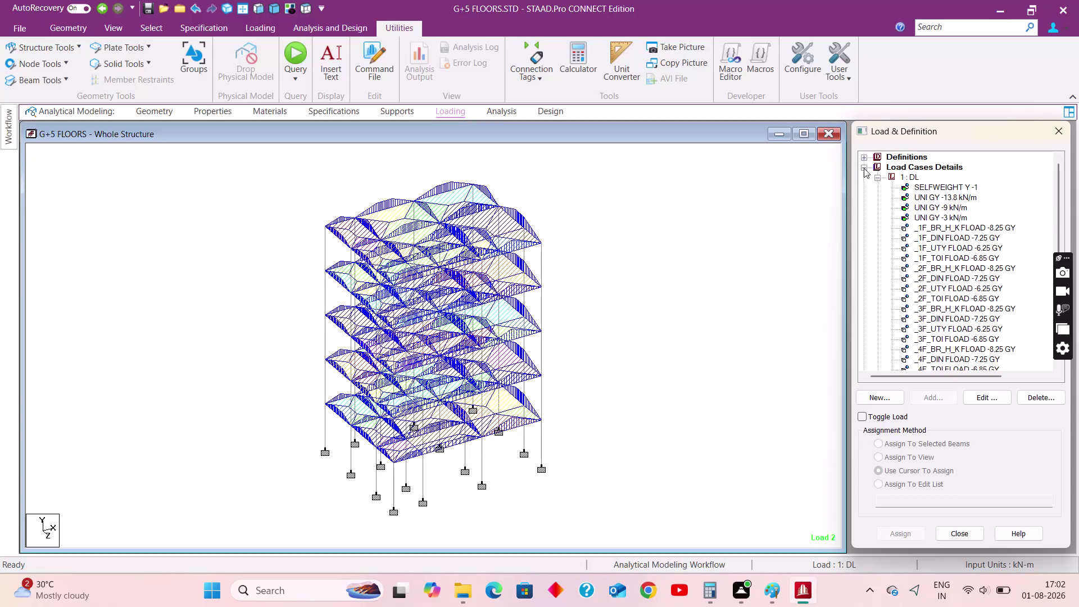
Add a seismic definition of type Indian IS 1893 (Part 1):2016 and open its parameter generator.
click(863, 168)
click(865, 157)
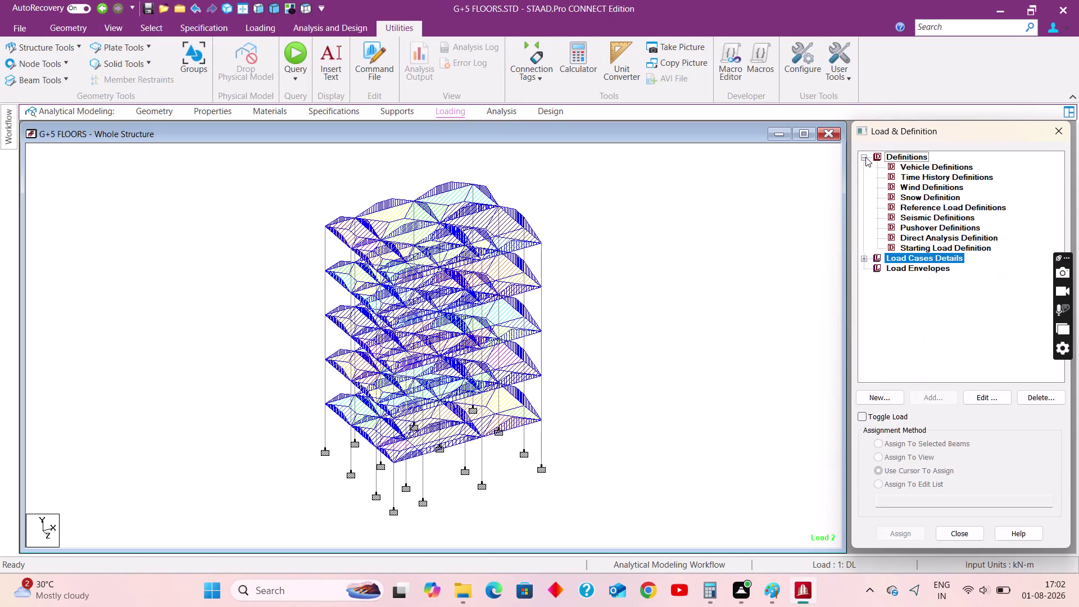
click(915, 216)
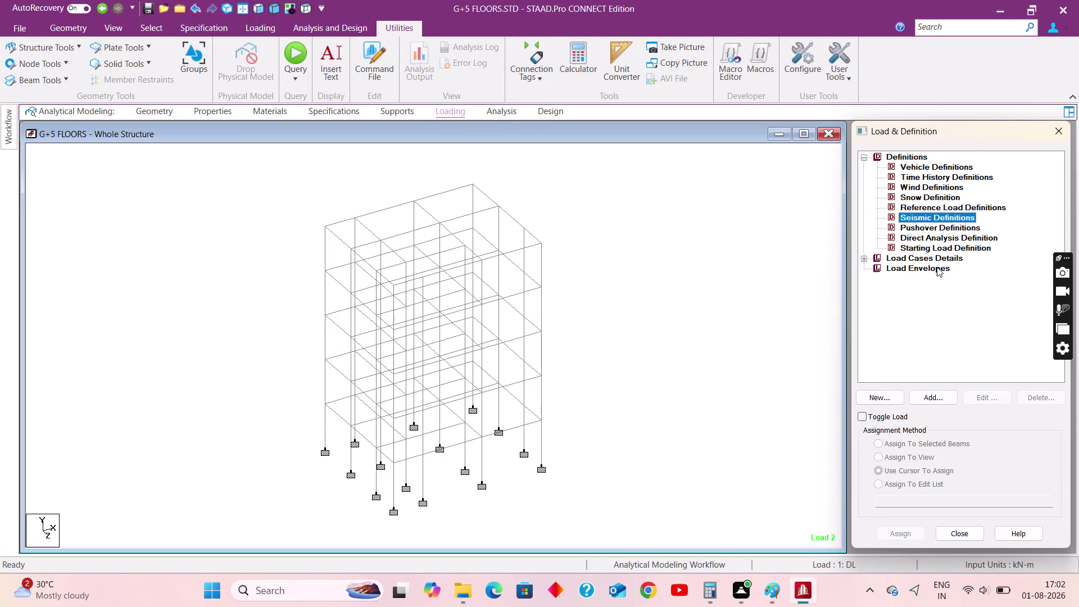
click(941, 400)
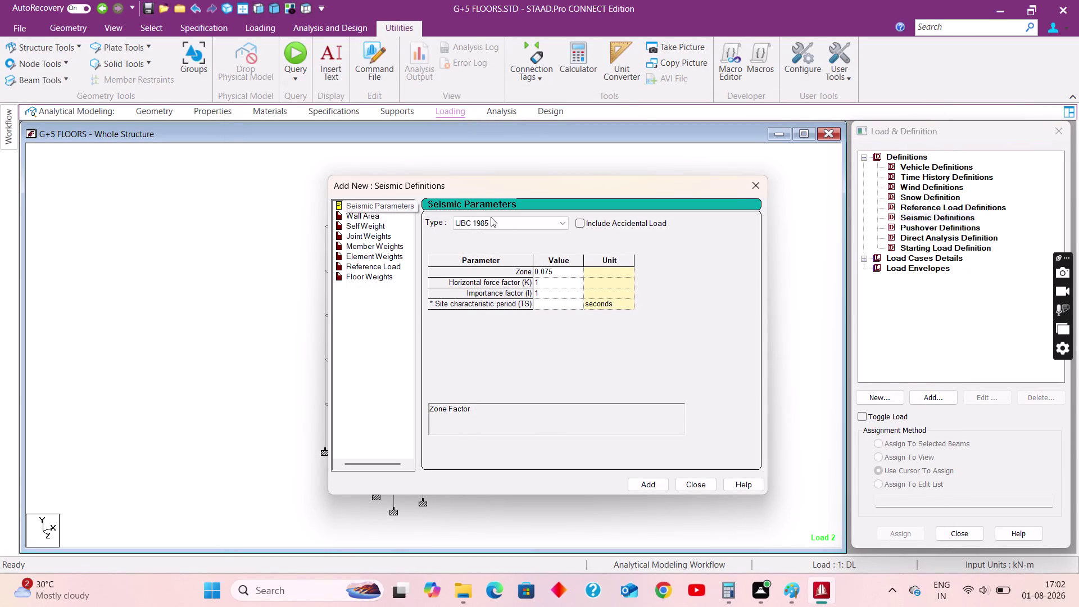
click(515, 224)
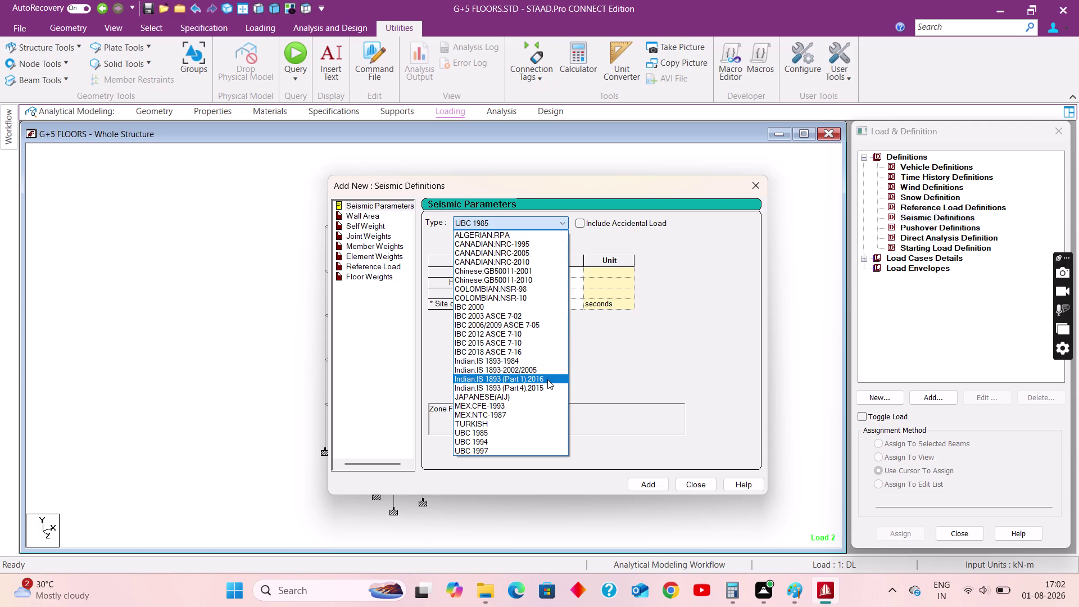
click(512, 377)
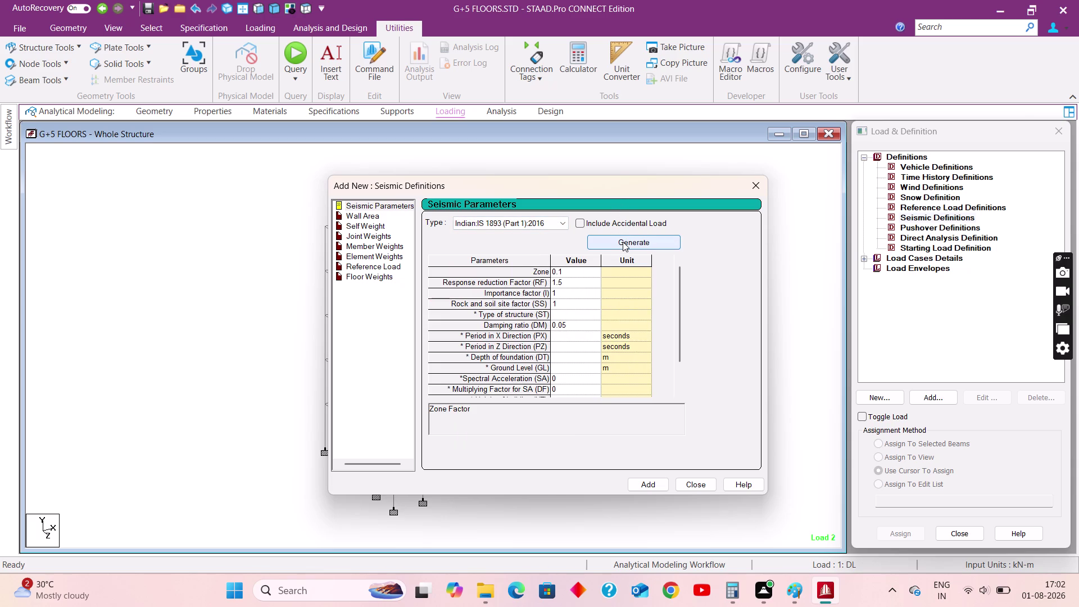
click(623, 241)
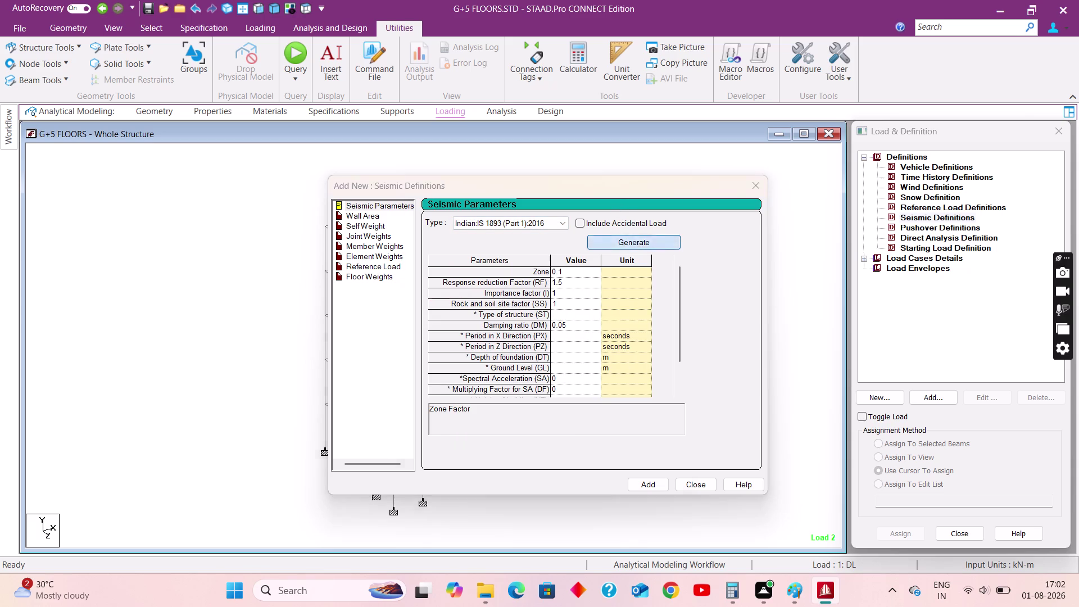
drag(548, 206, 514, 186)
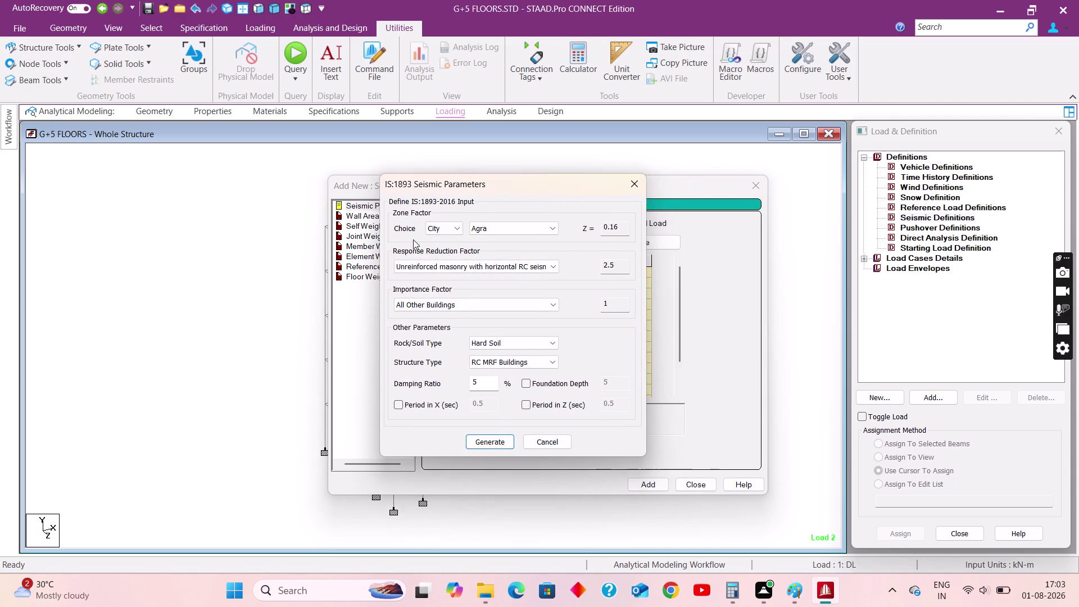
Open the IS-1893---part-1 code book PDF from J:\ETABS\CODE BOOKS.
click(484, 588)
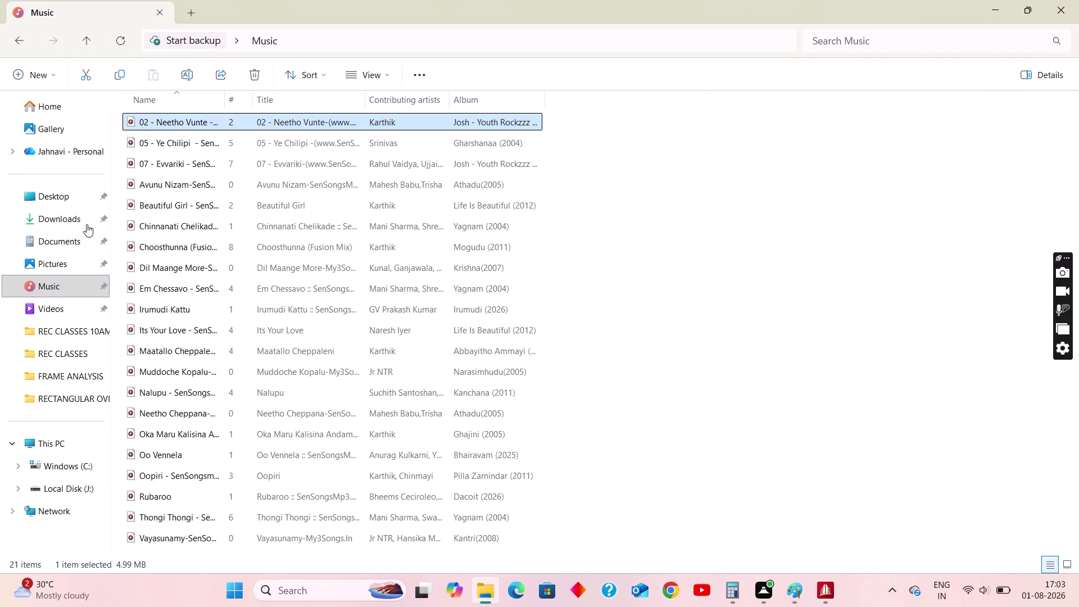
click(72, 339)
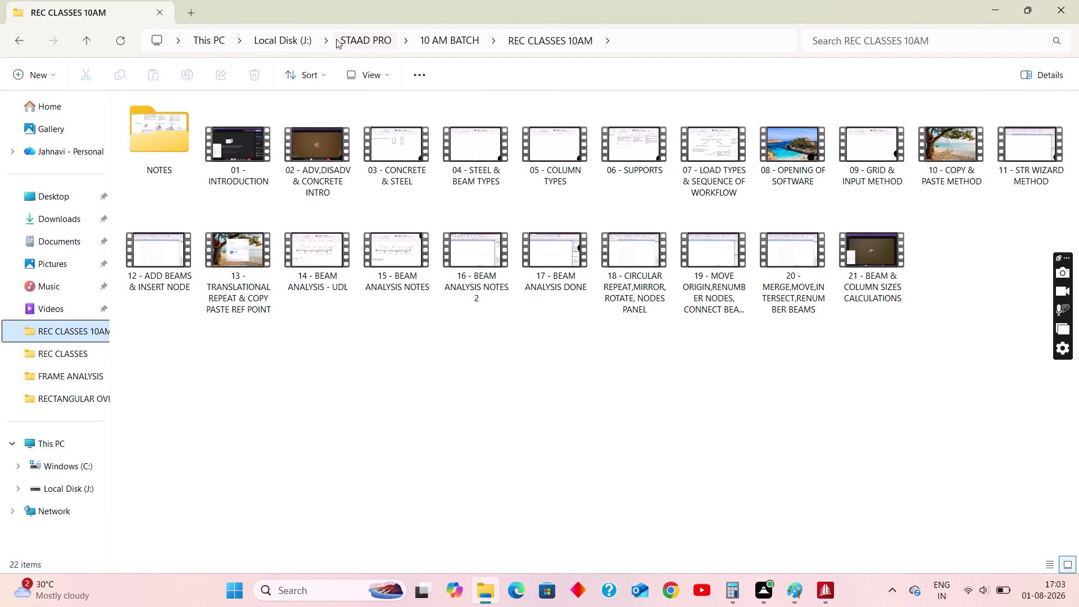
click(64, 485)
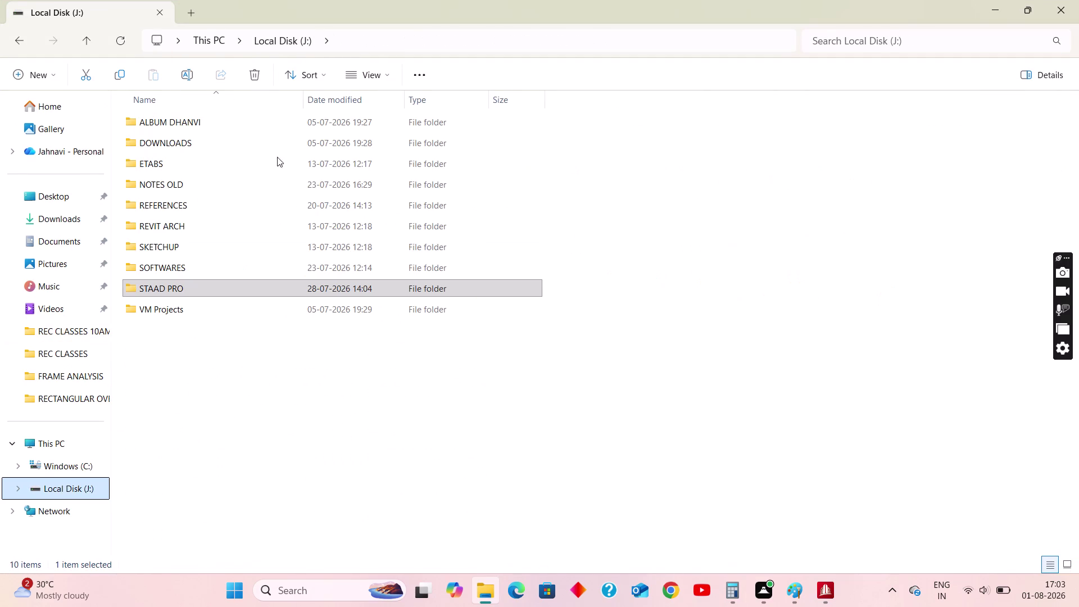
double_click(188, 158)
double_click(188, 188)
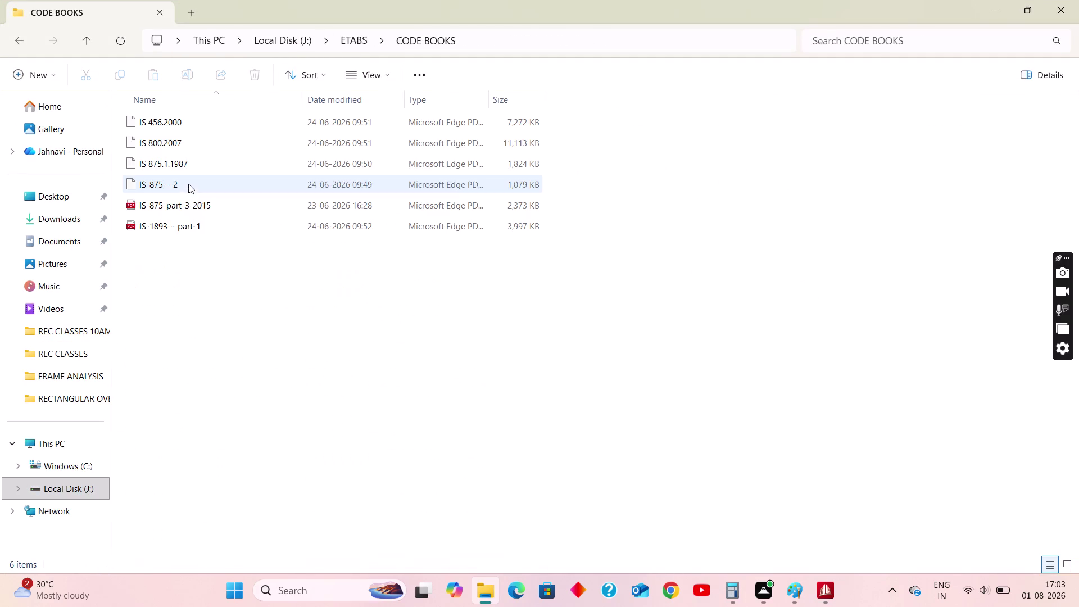
click(198, 225)
click(212, 201)
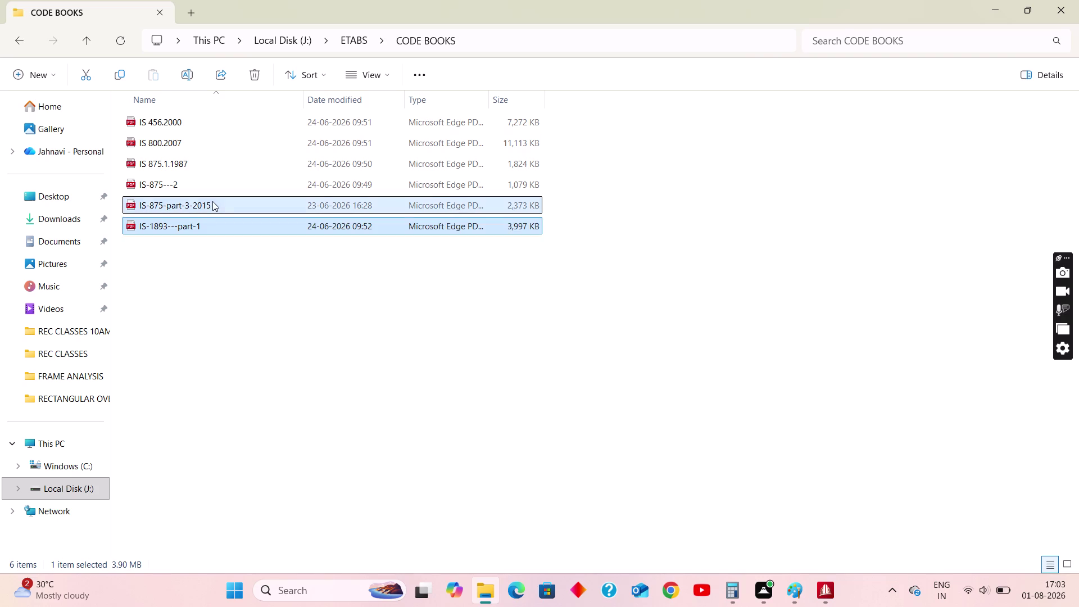
double_click(203, 226)
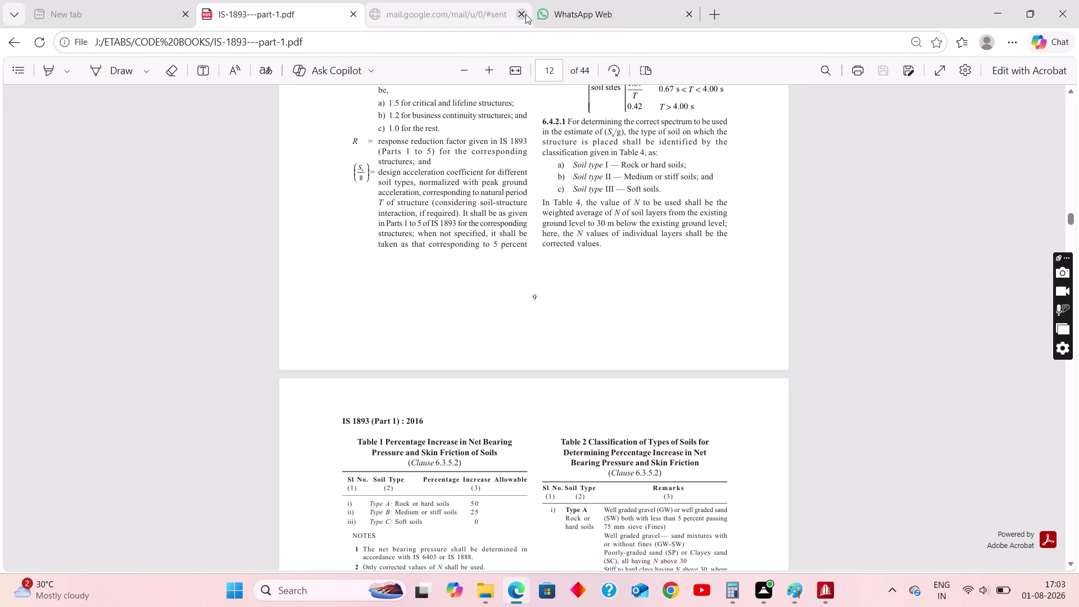
Close the extra browser tabs and scroll the PDF to the Annex E town list.
click(526, 14)
click(524, 12)
click(186, 14)
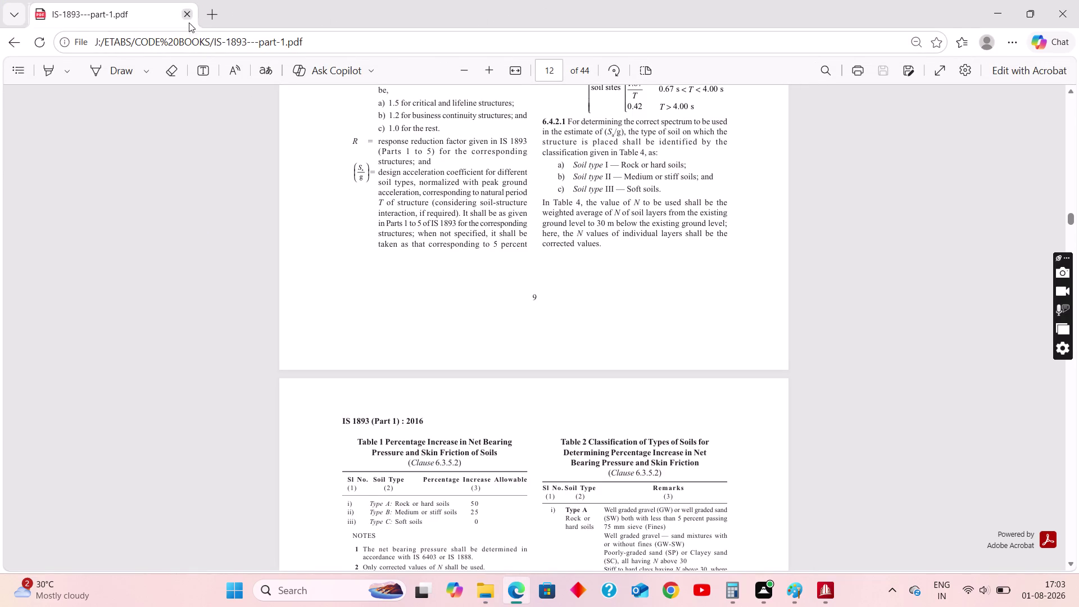
scroll(up, 3)
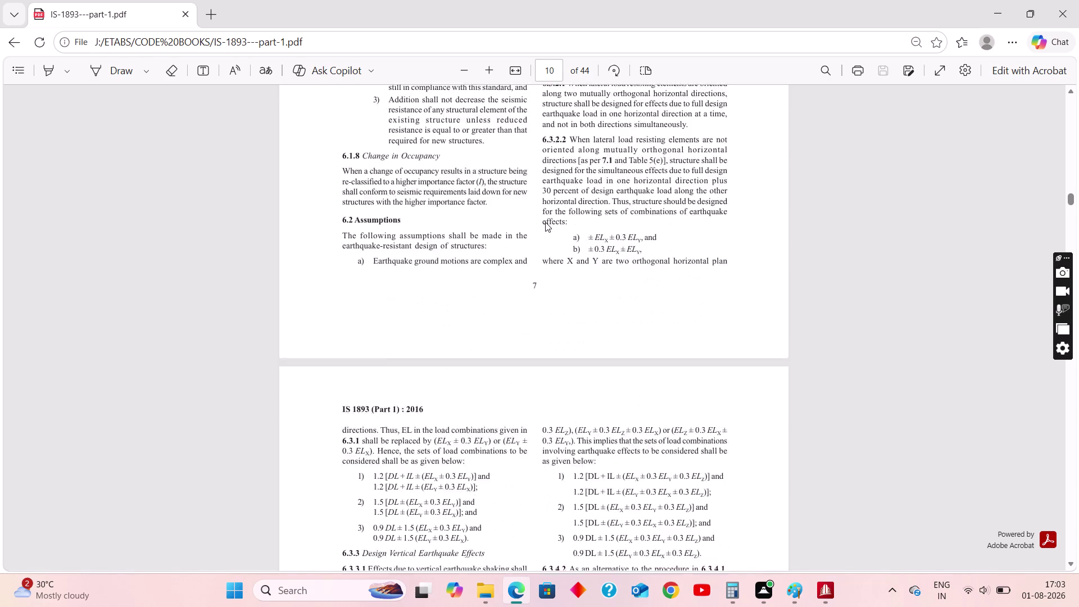
scroll(down, 3)
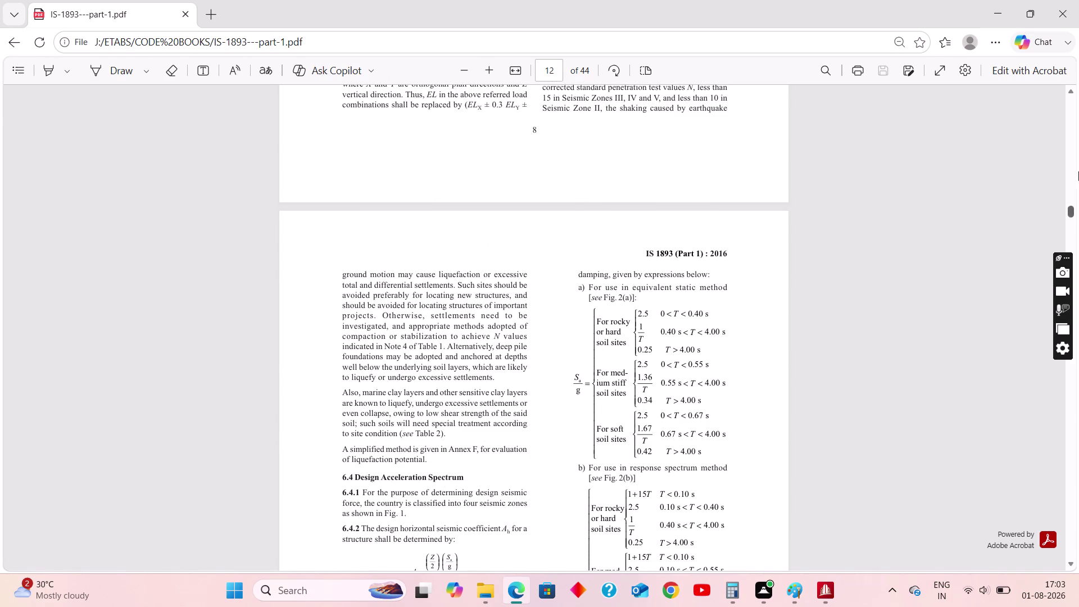
drag(1072, 214, 1055, 515)
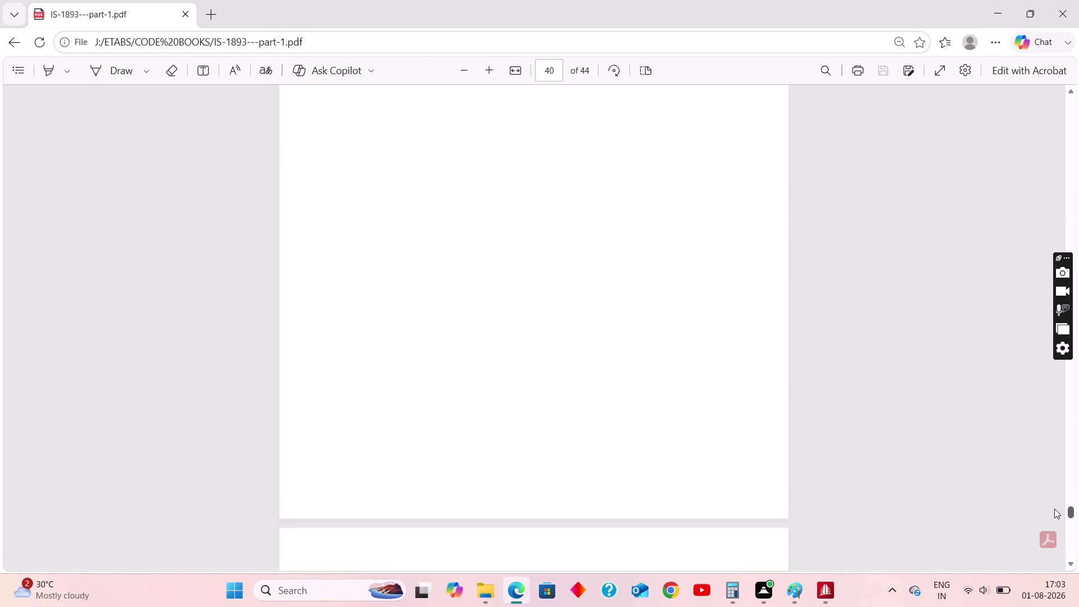
drag(1054, 514, 1060, 469)
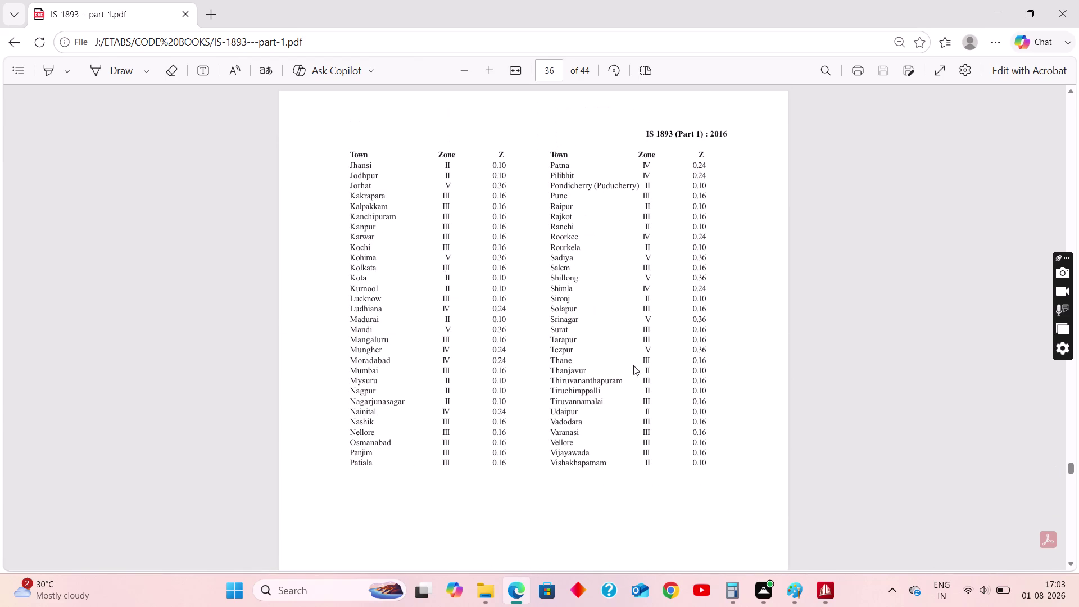
scroll(up, 3)
scroll(down, 3)
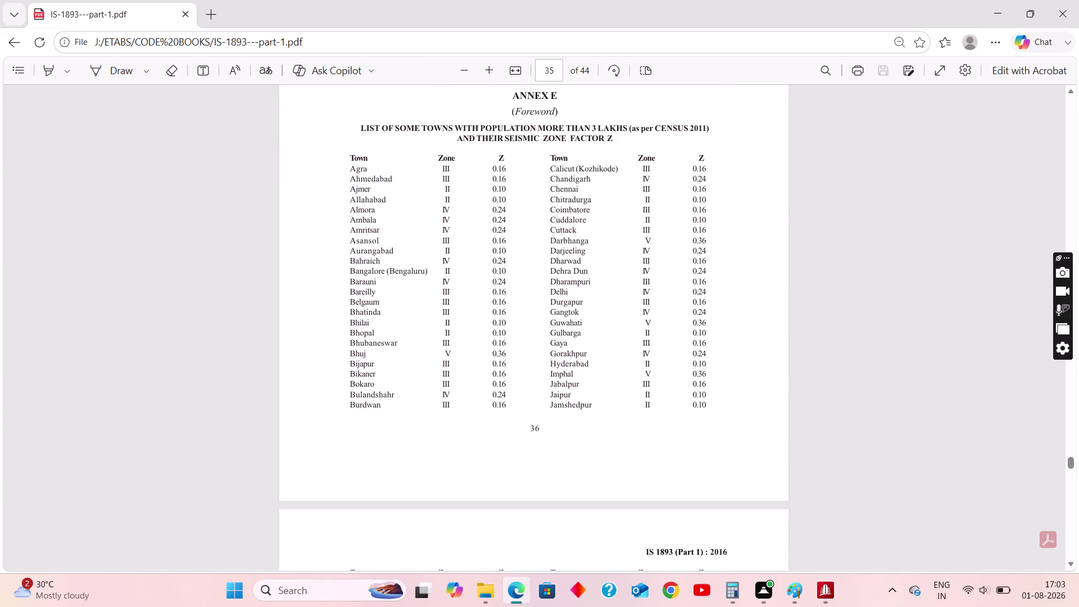
Highlight Hyderabad's Zone II, Z 0.10 entry in the Annex E table.
drag(711, 349, 543, 356)
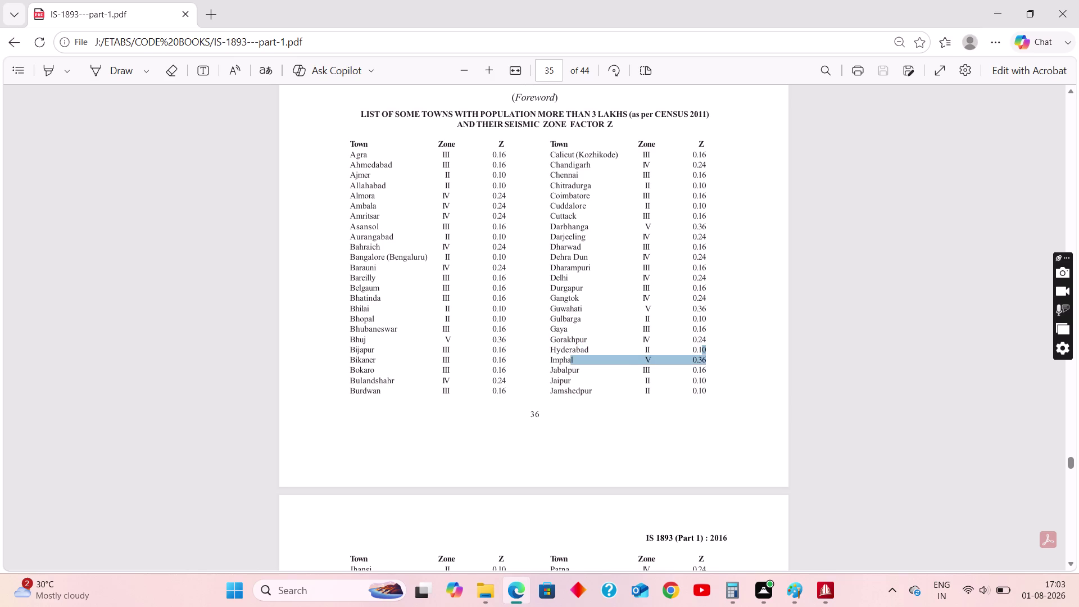
drag(543, 356, 542, 350)
click(544, 348)
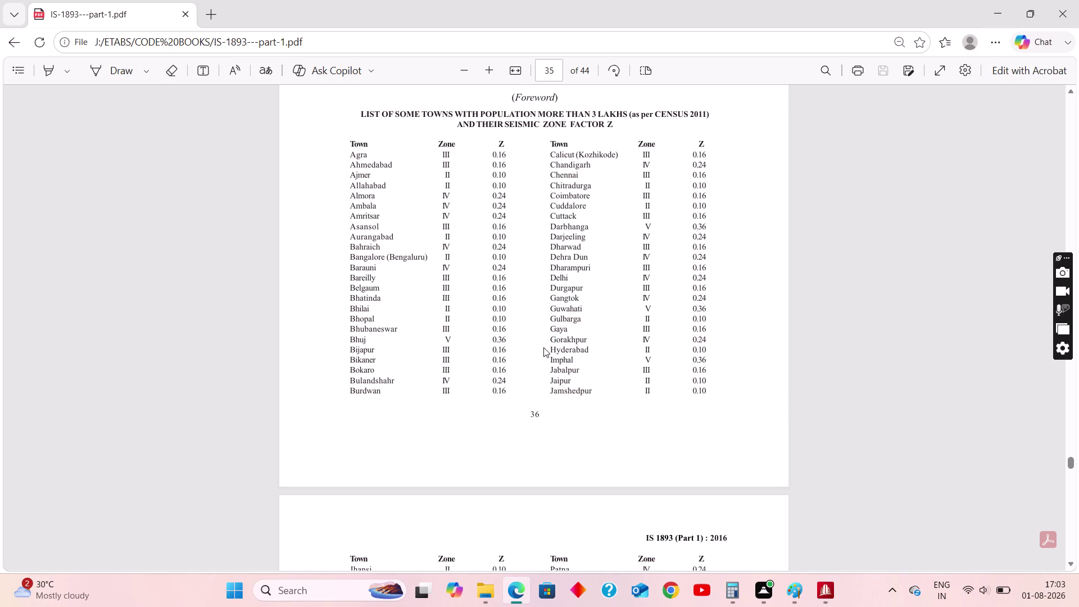
drag(543, 347, 618, 354)
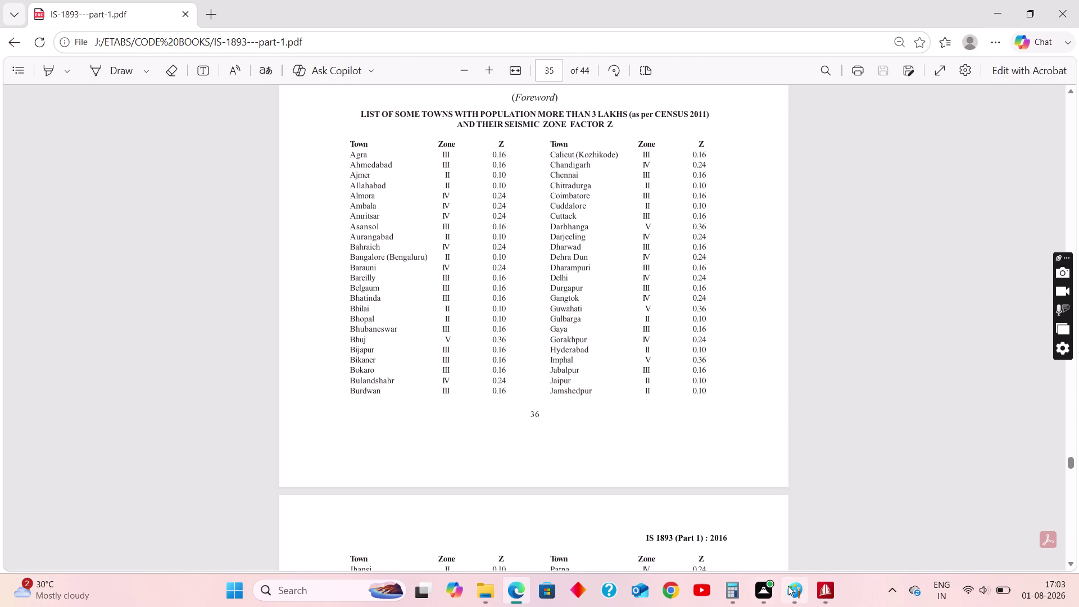
Check the Hyderabad design requirement in the G+5 reference brief and return to STAAD.Pro.
click(789, 585)
scroll(up, 3)
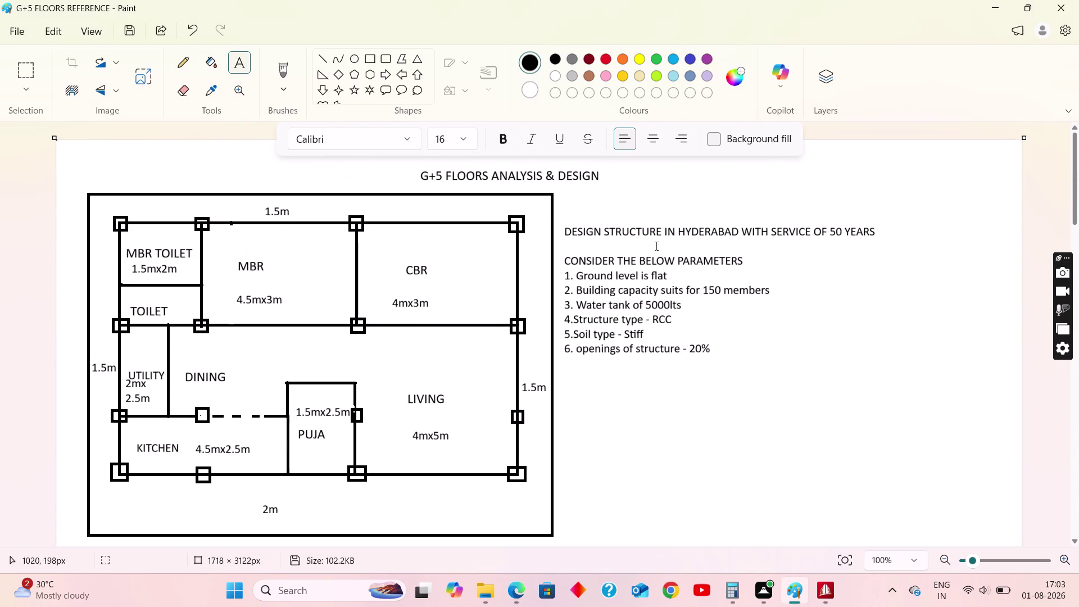
drag(879, 231, 556, 204)
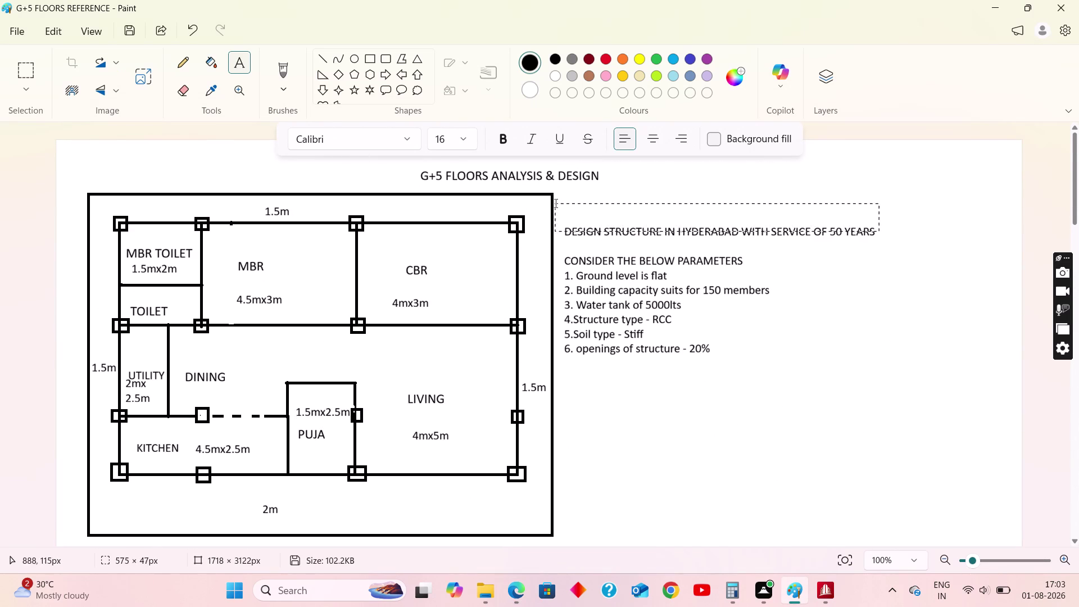
drag(555, 203, 945, 190)
click(709, 231)
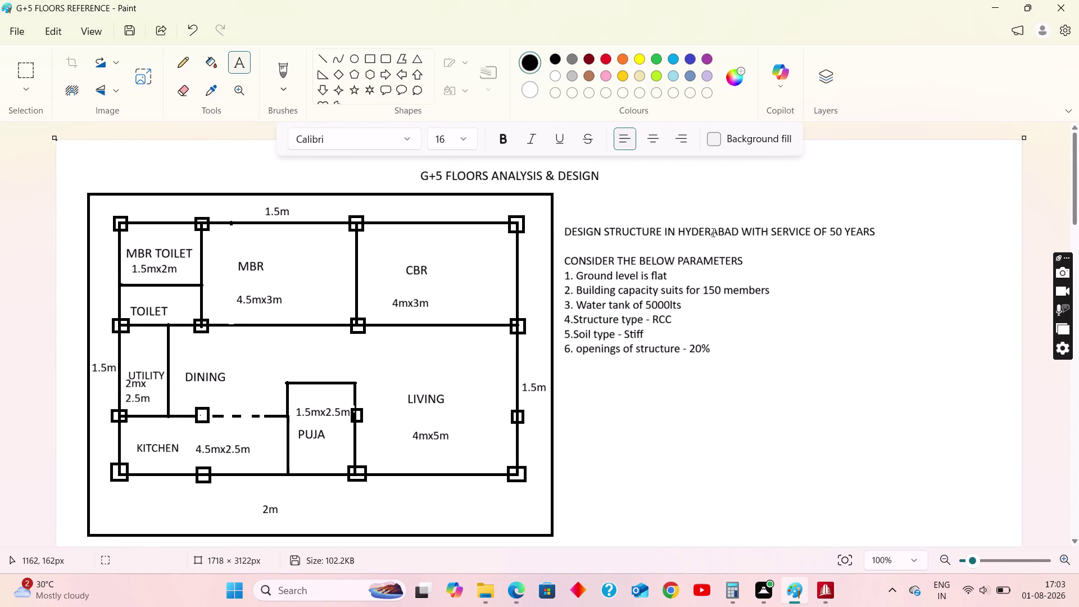
click(824, 590)
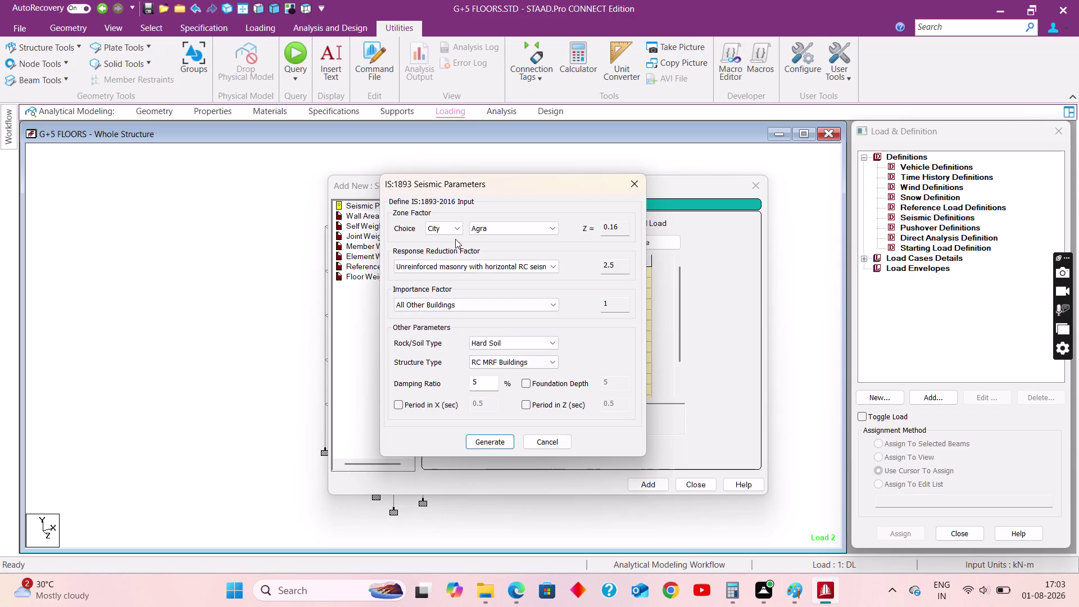
Set the seismic generator's city to Hyderabad.
click(506, 229)
text(H)
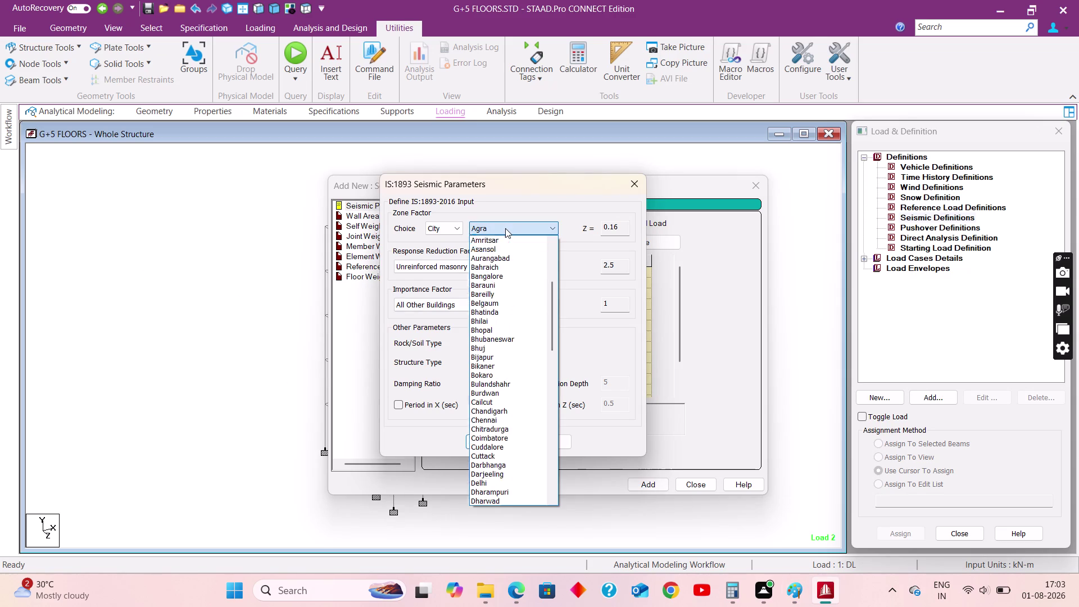
text(Y)
click(523, 502)
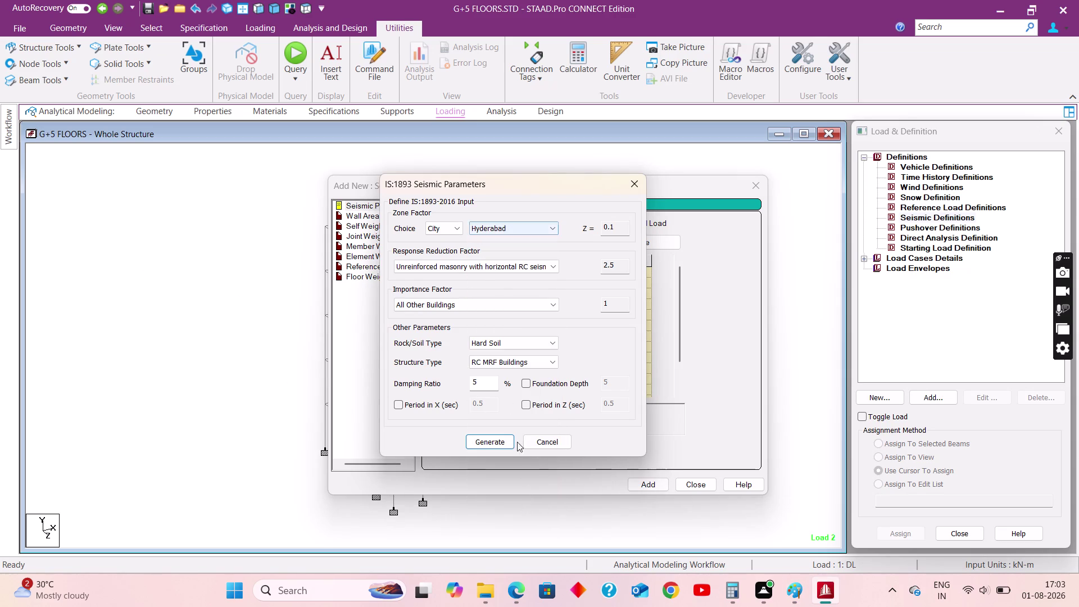
Choose RC special moment resisting frame (R 5) and All Other Buildings importance (1).
click(555, 265)
scroll(up, 3)
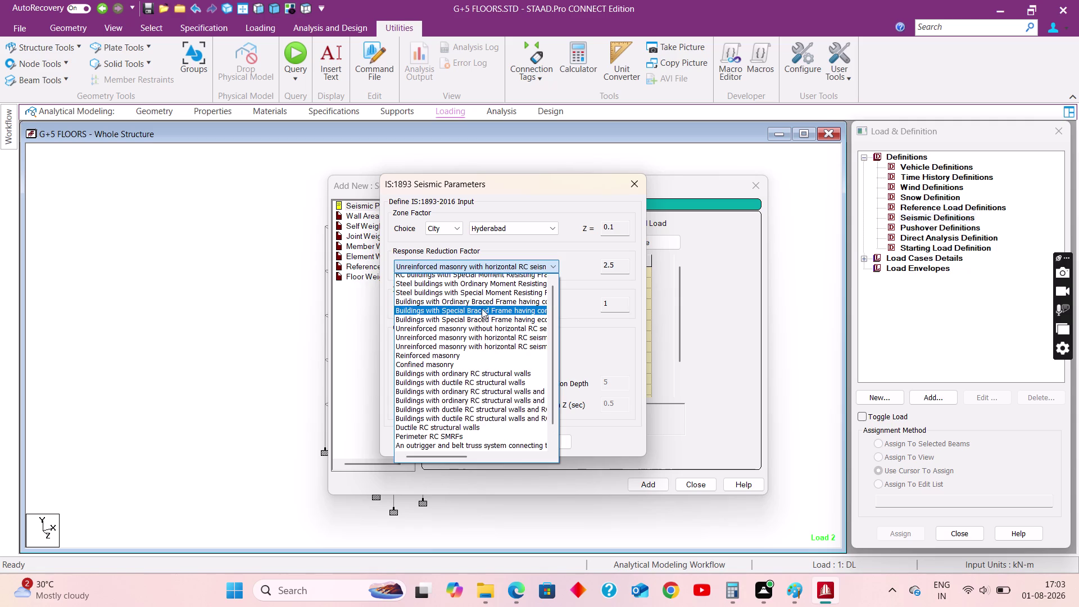
scroll(up, 3)
scroll(up, 3)
click(480, 285)
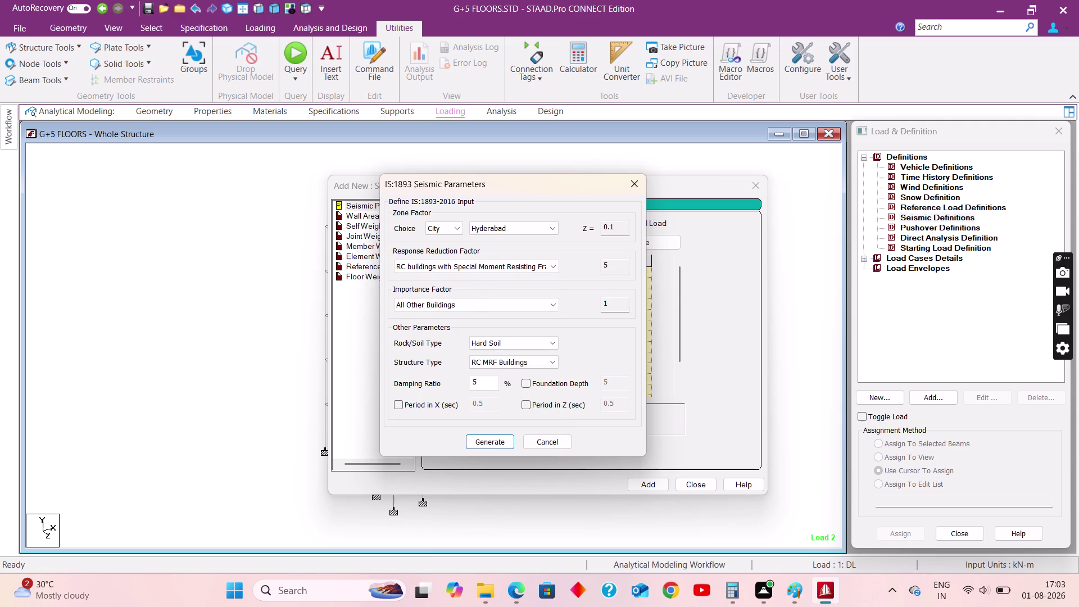
click(558, 304)
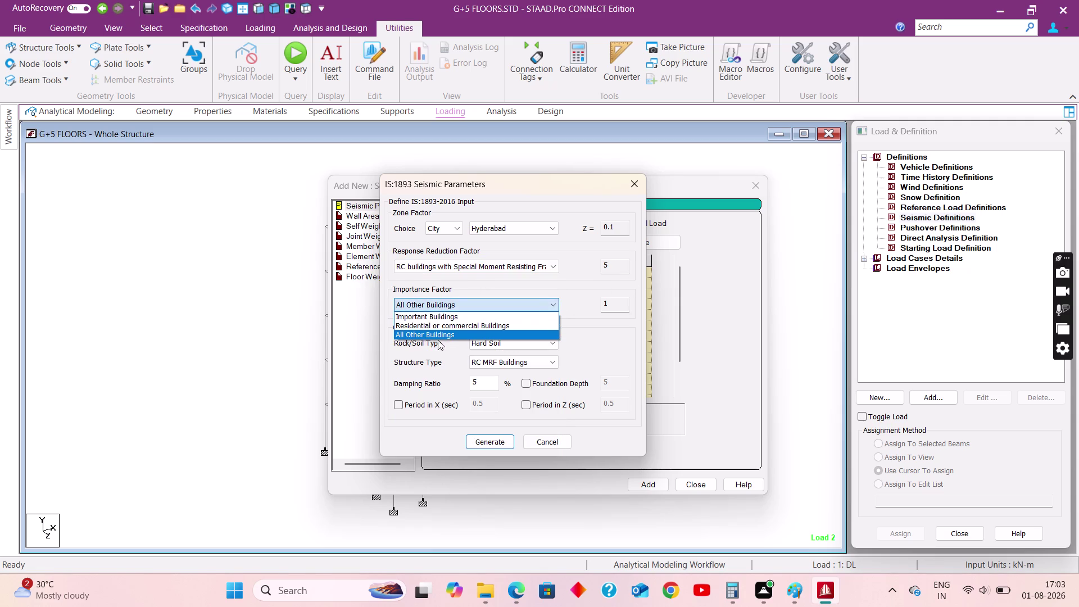
click(433, 335)
click(509, 593)
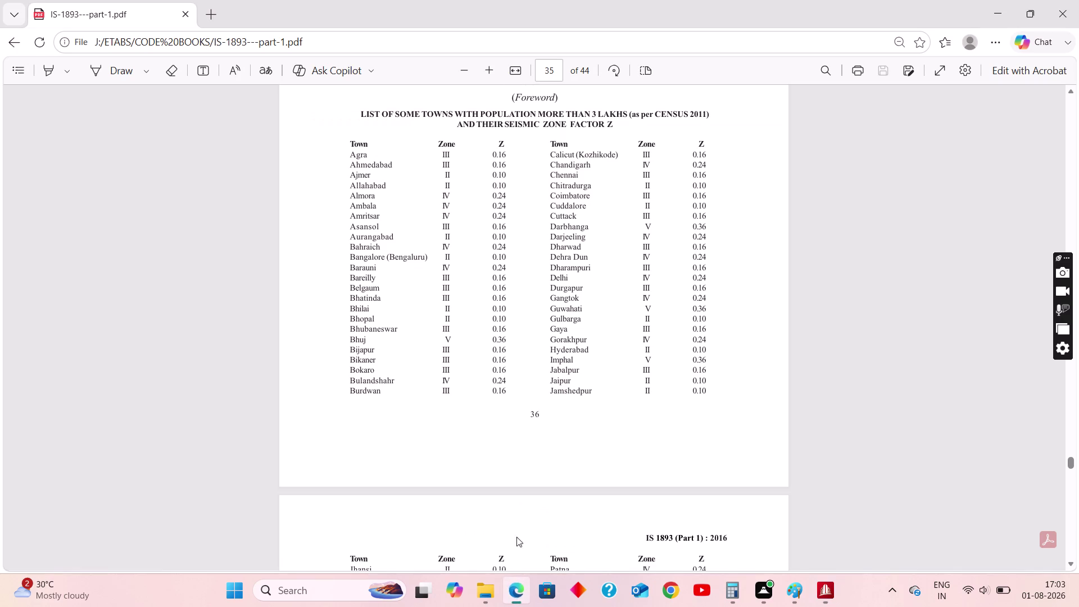
Scroll through the IS 1893 code PDF to reach Table 8.
scroll(up, 3)
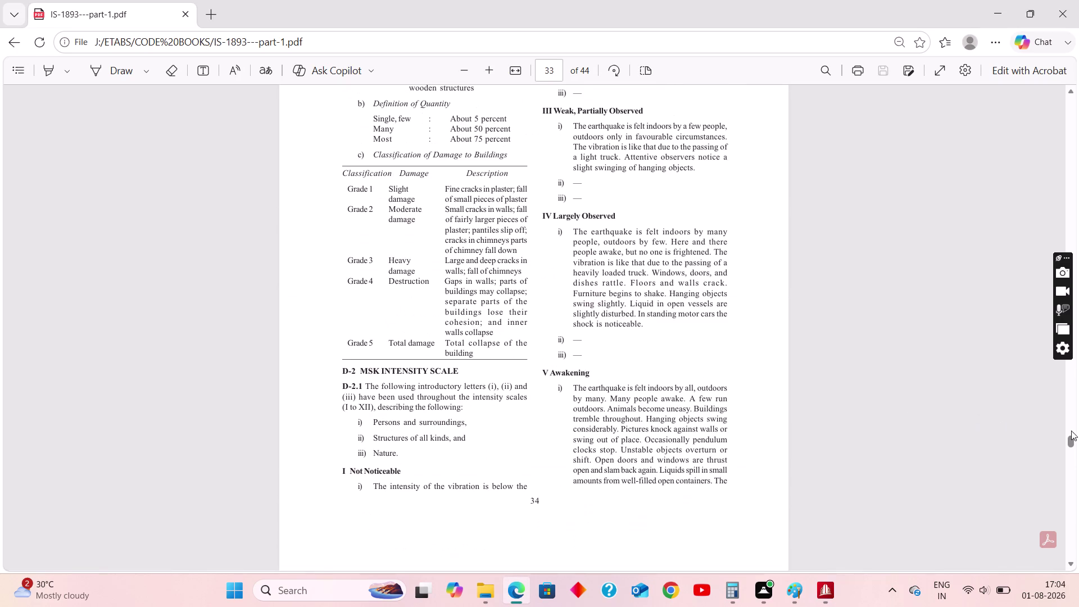
drag(1071, 439, 1078, 211)
scroll(up, 3)
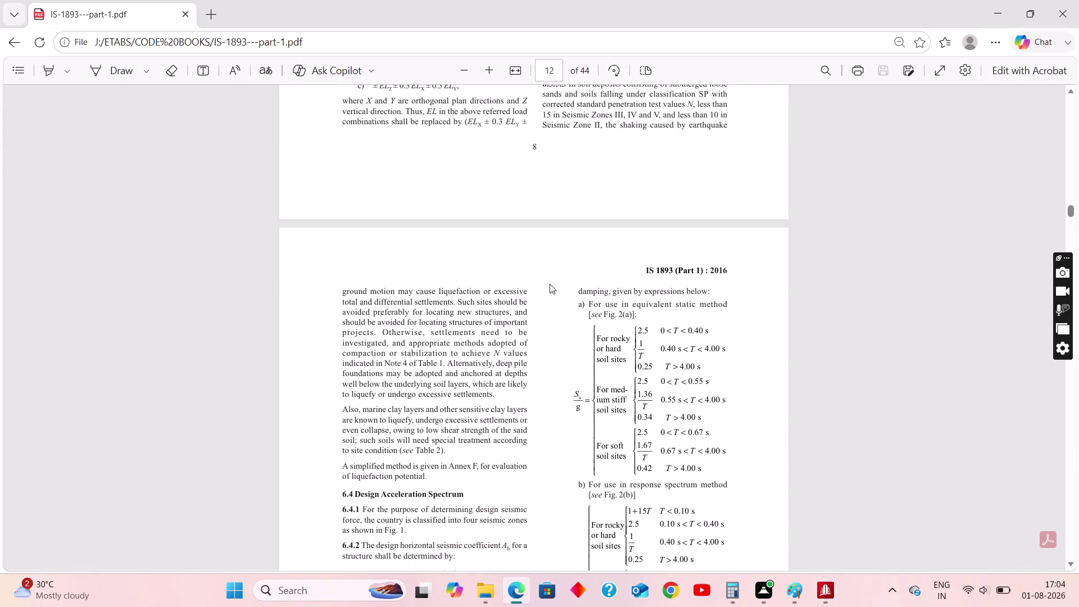
scroll(up, 3)
scroll(up, 3)
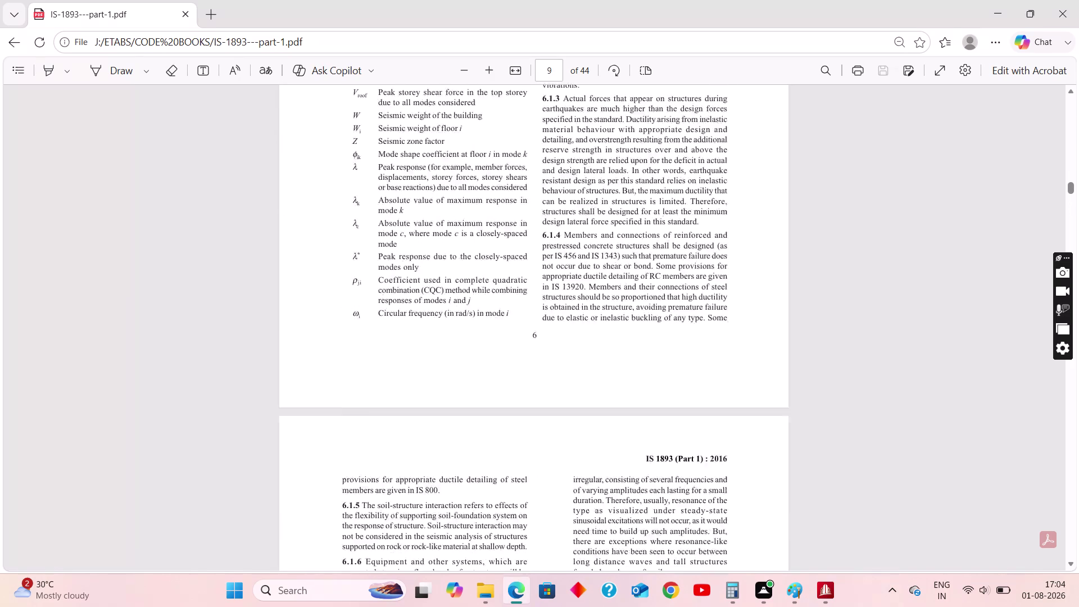
scroll(up, 3)
scroll(up, 3)
scroll(up, 3)
scroll(up, 3)
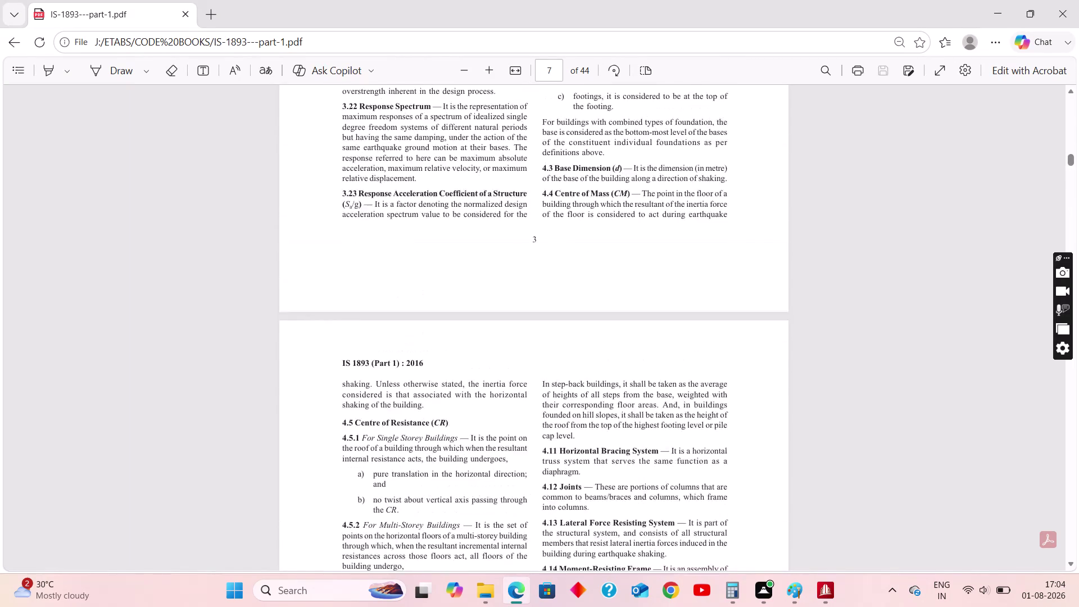
scroll(down, 3)
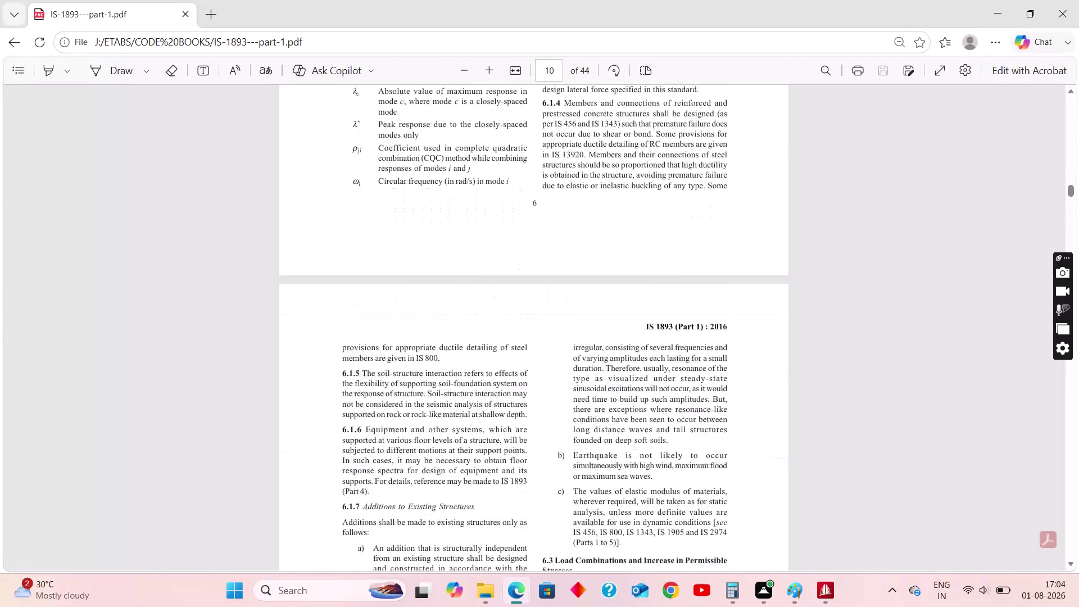
scroll(down, 3)
scroll(down, 3)
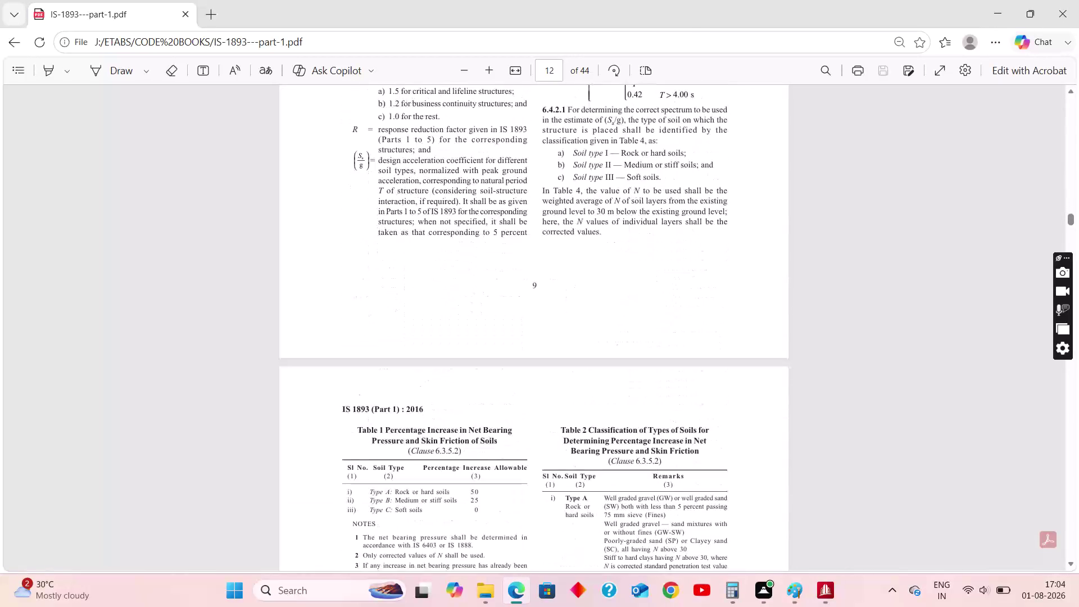
scroll(down, 3)
scroll(down, 3)
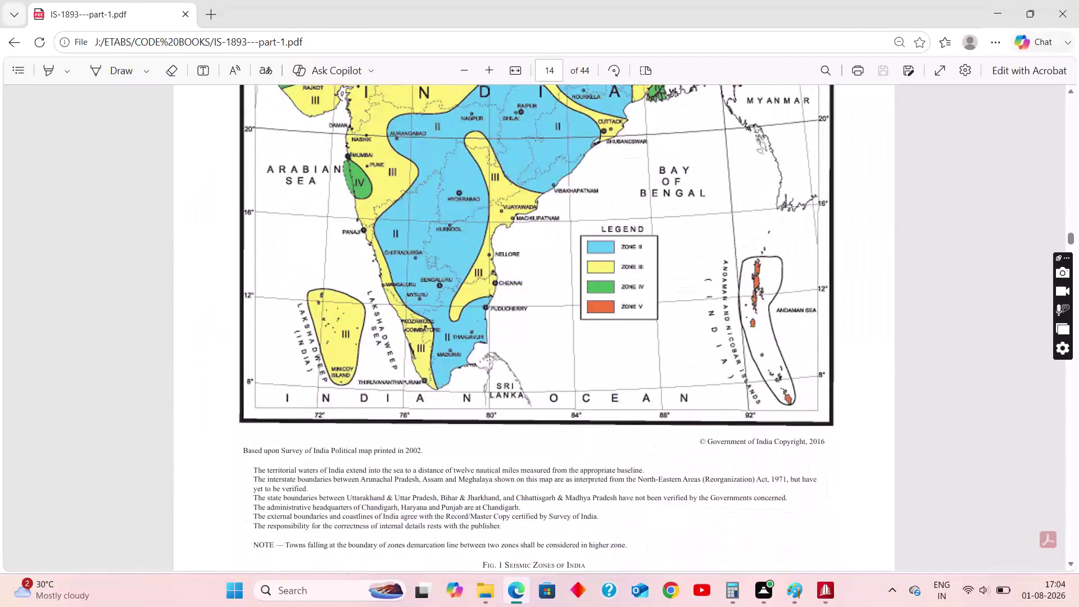
scroll(down, 3)
scroll(down, 3)
scroll(down, 3)
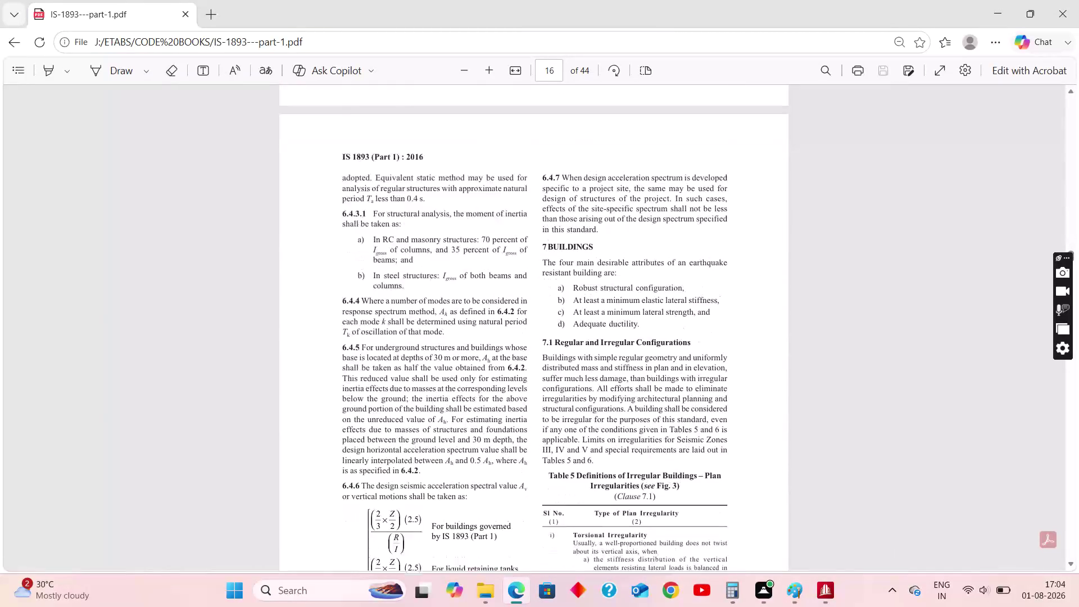
scroll(down, 3)
scroll(down, 3)
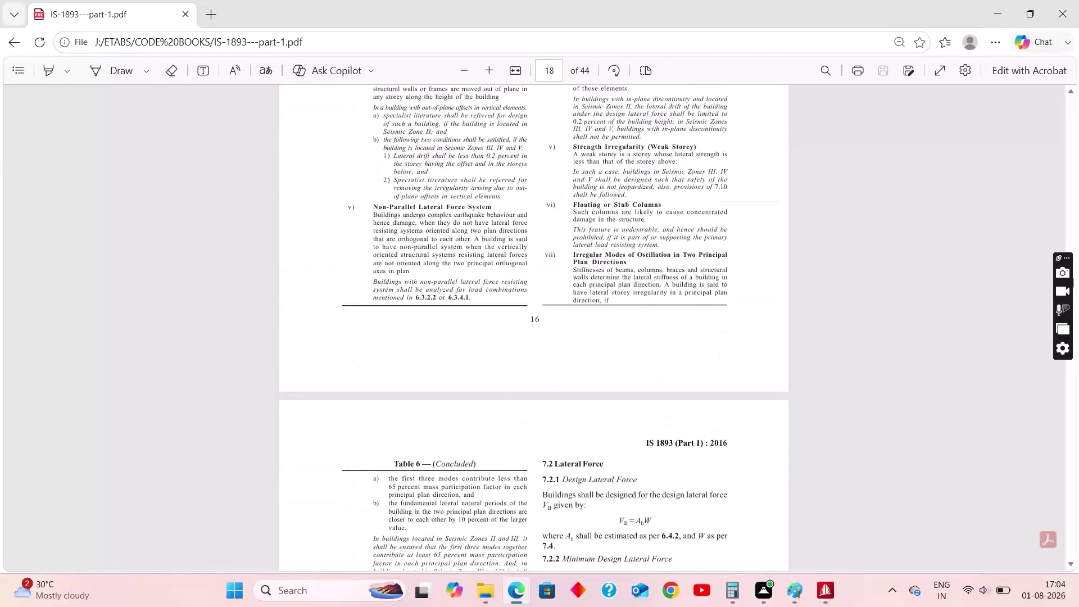
scroll(down, 3)
scroll(down, 3)
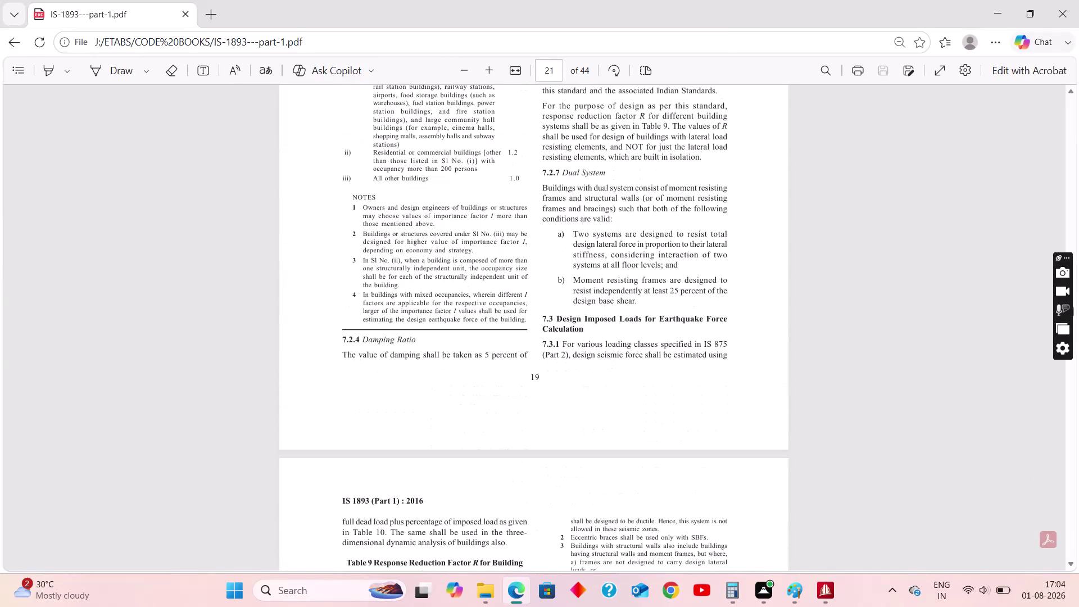
scroll(up, 3)
scroll(down, 3)
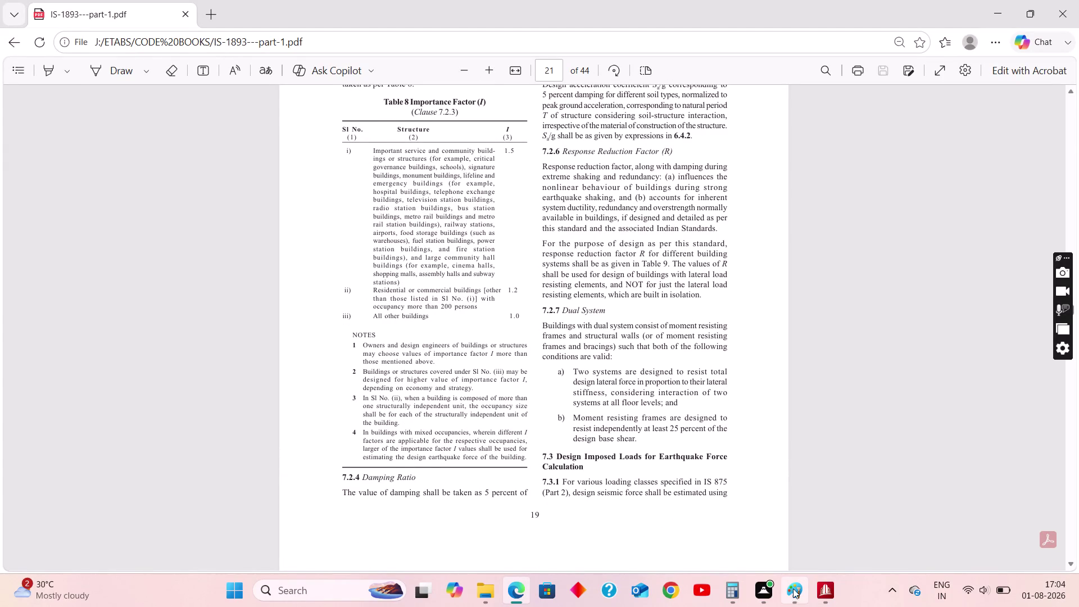
Set the rock/soil type to Medium Soil and check the project brief.
click(826, 588)
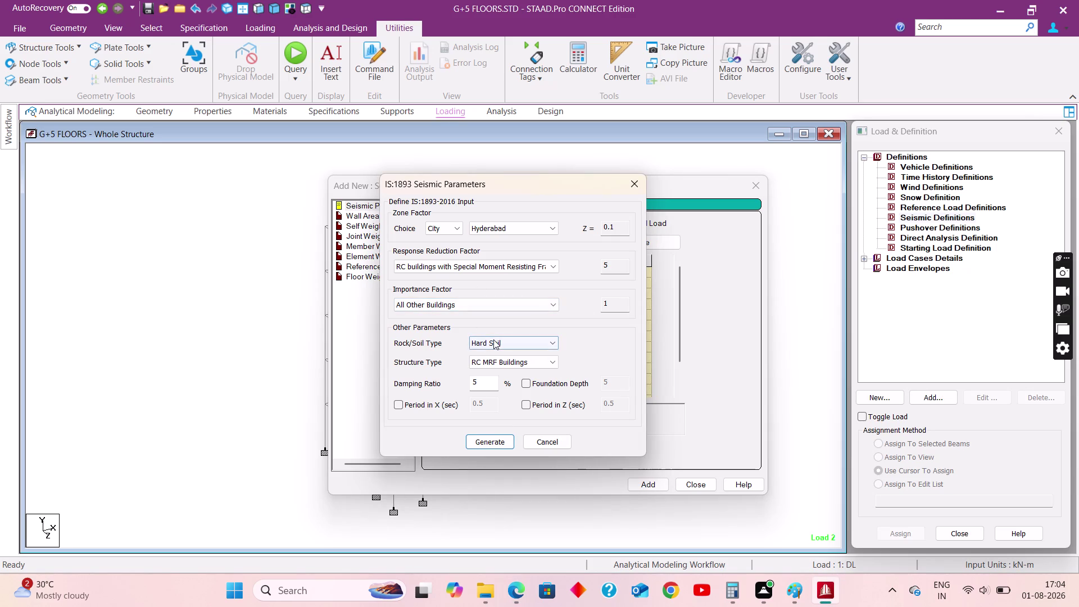
click(493, 339)
click(495, 367)
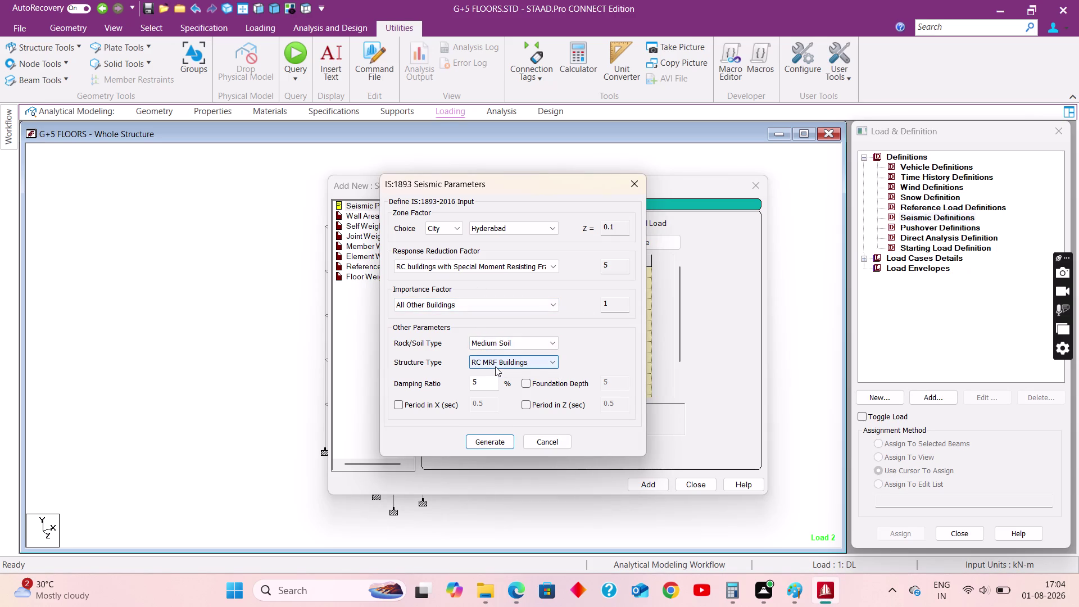
click(793, 596)
scroll(up, 3)
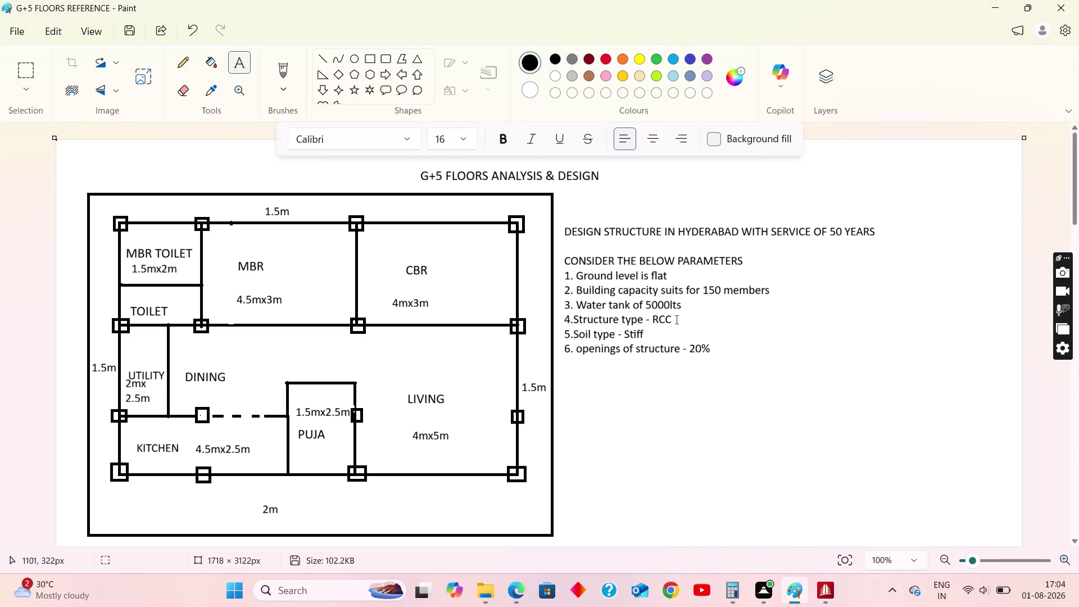
drag(665, 332, 782, 329)
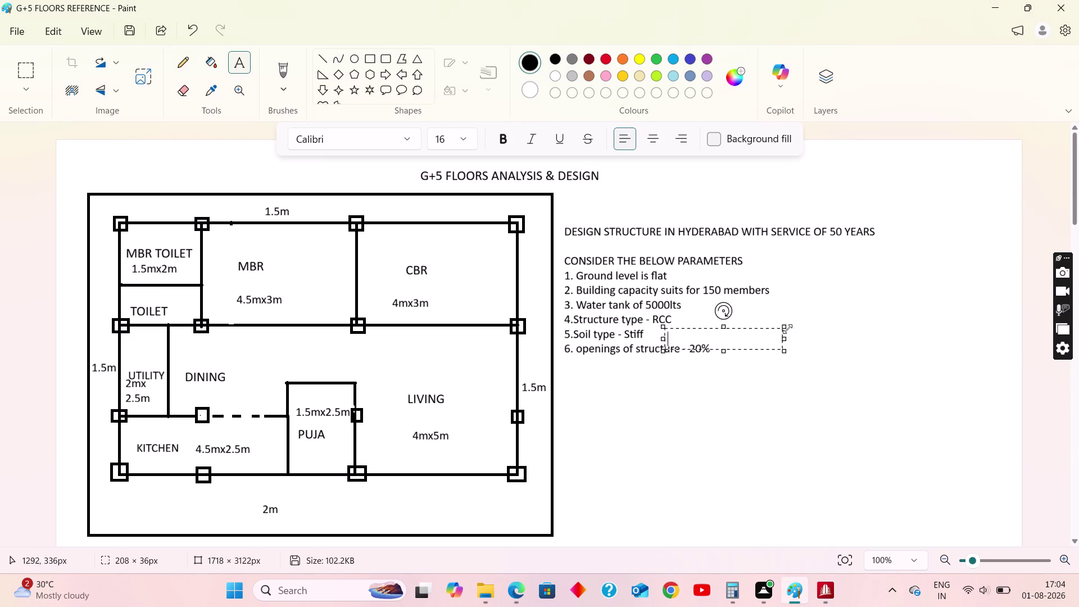
click(842, 340)
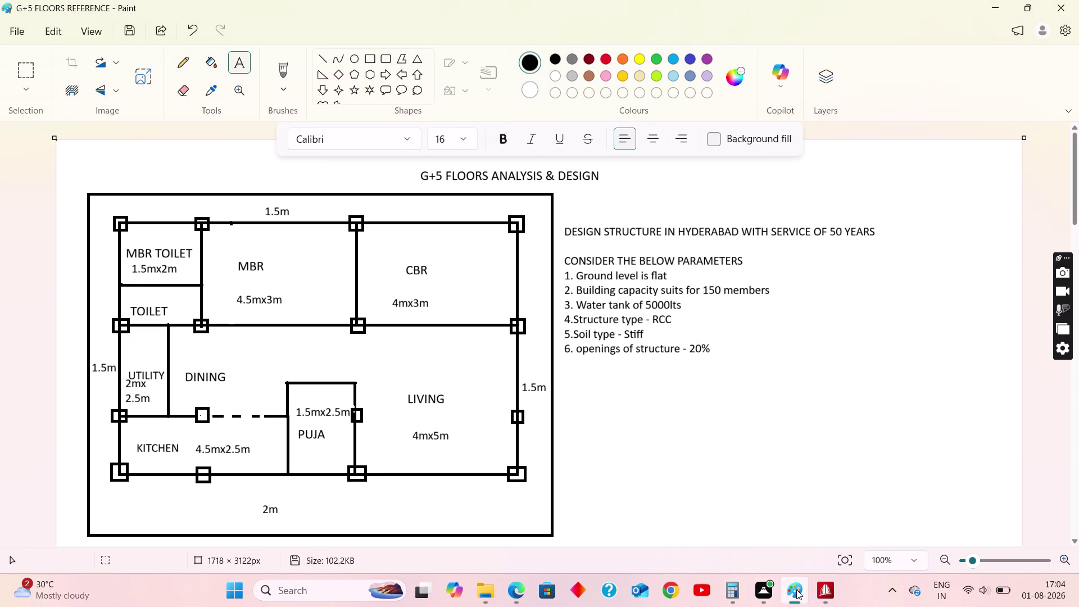
click(515, 588)
Review Table 4, Classification of Types of Soils, in the code PDF, then return to STAAD.
scroll(up, 3)
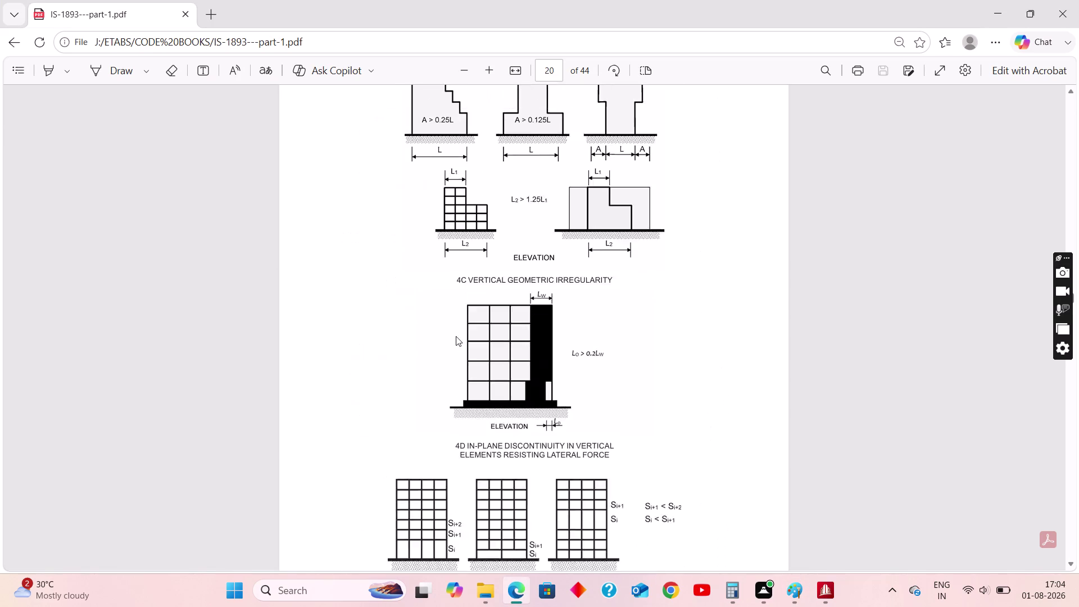
scroll(up, 3)
scroll(up, 3)
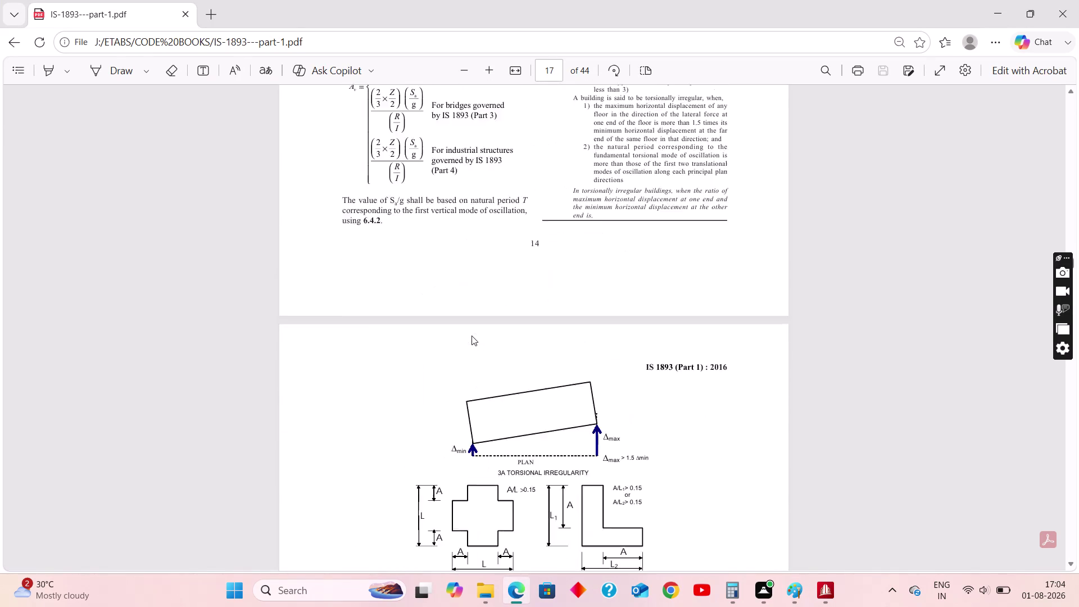
scroll(up, 3)
scroll(up, 3)
scroll(down, 3)
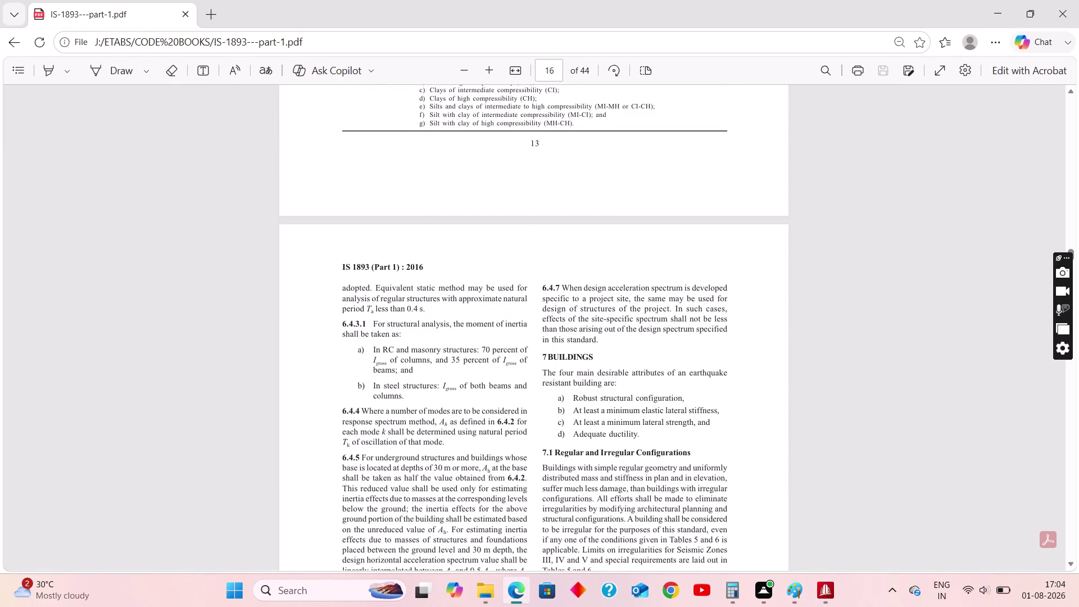
scroll(up, 3)
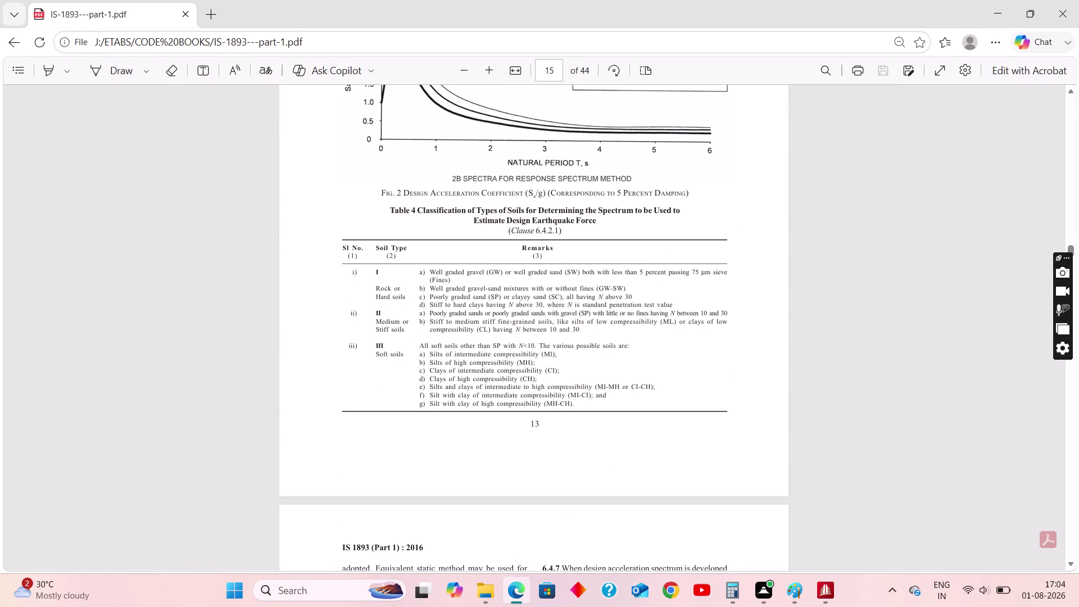
click(826, 587)
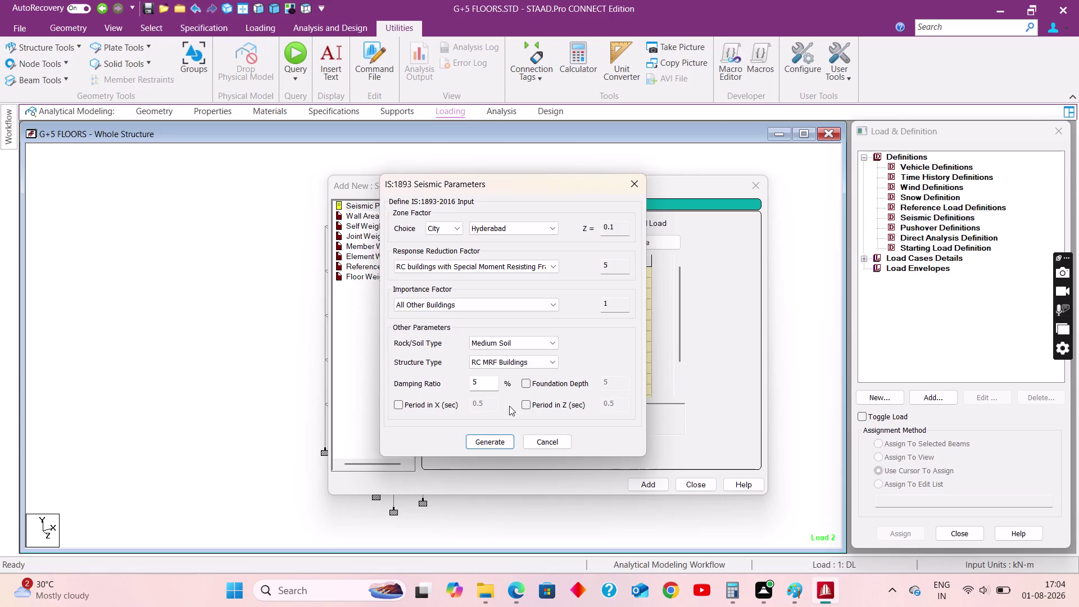
Generate and add the IS 1893 definition: zone 0.1, RF 5, I 1, SS 2, ST 1, DM 0.05.
click(492, 443)
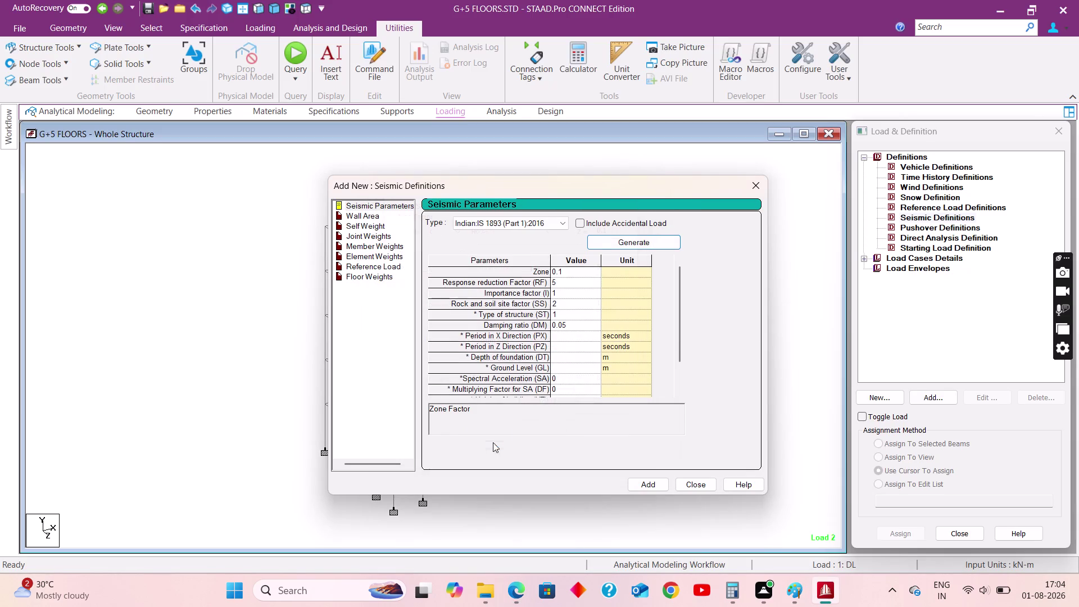
click(655, 483)
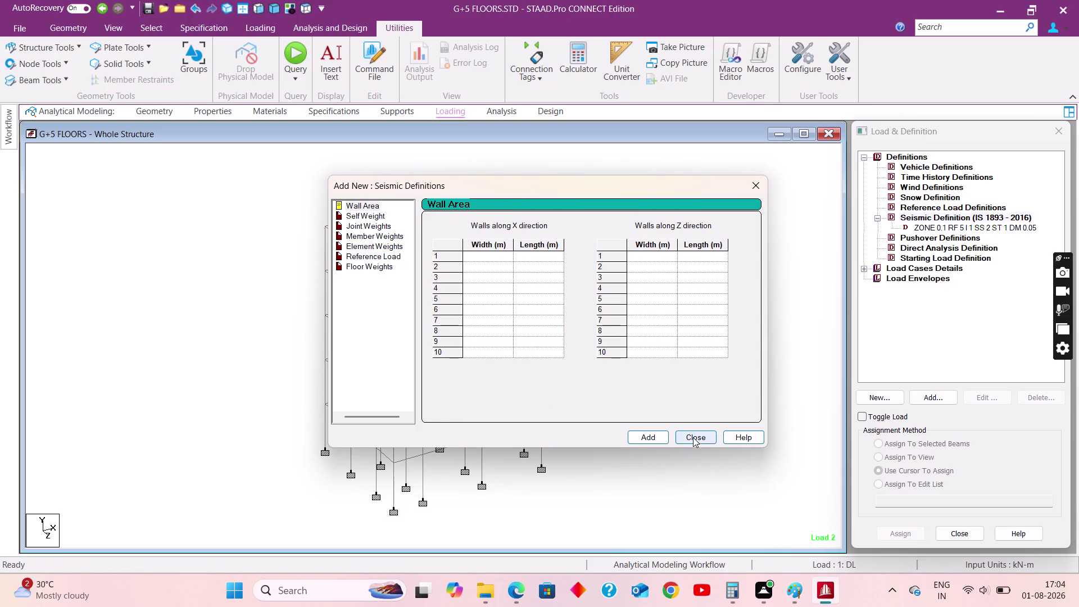
click(693, 437)
click(974, 224)
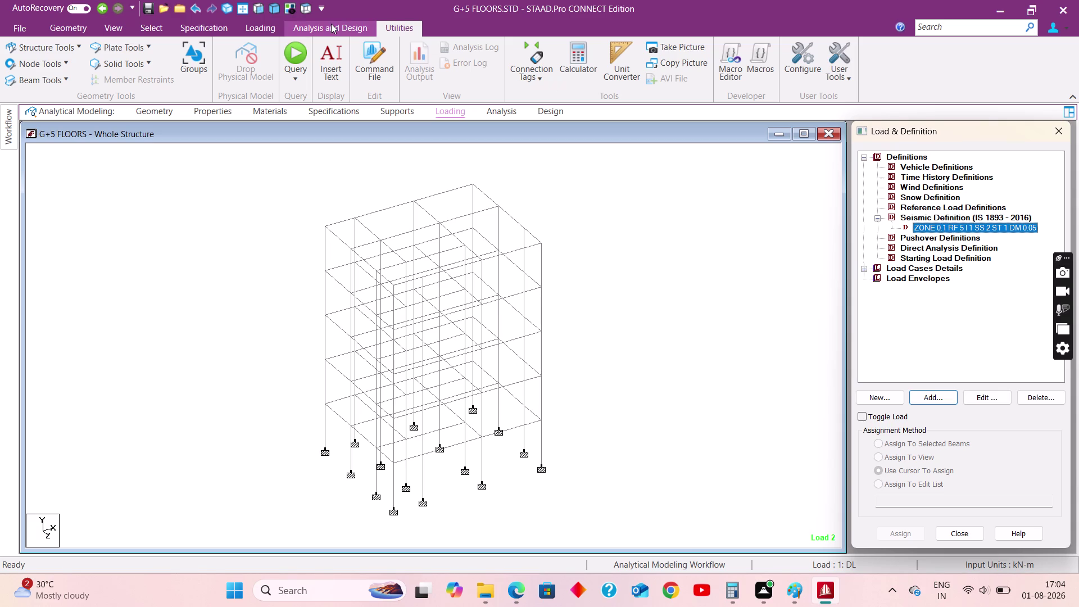
click(271, 30)
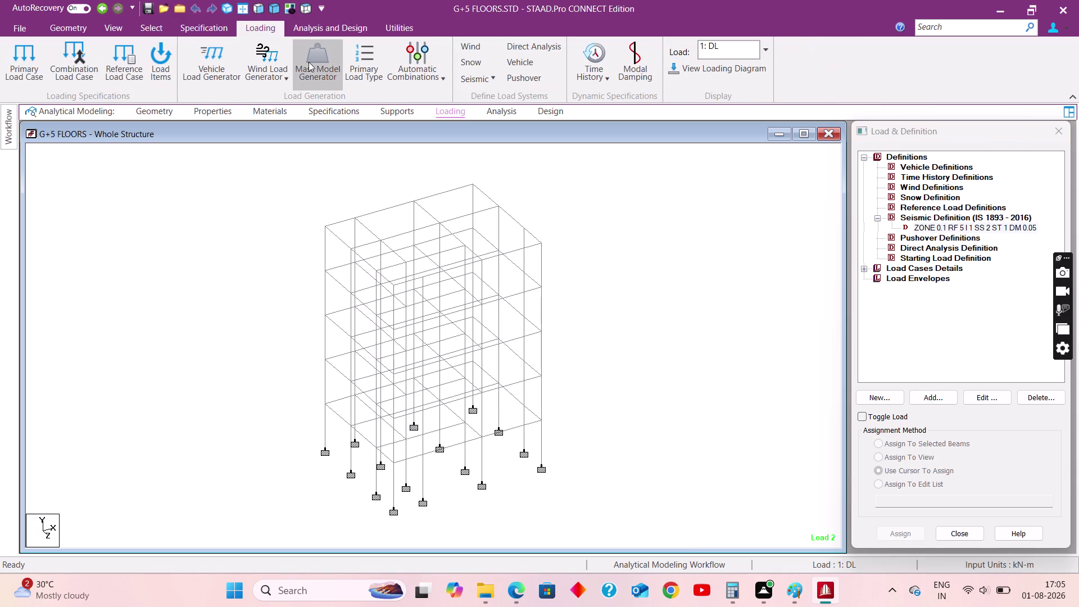
Generate the mass model reference load from DL ×1 and LL ×0.5, then select Load Cases Details.
click(319, 60)
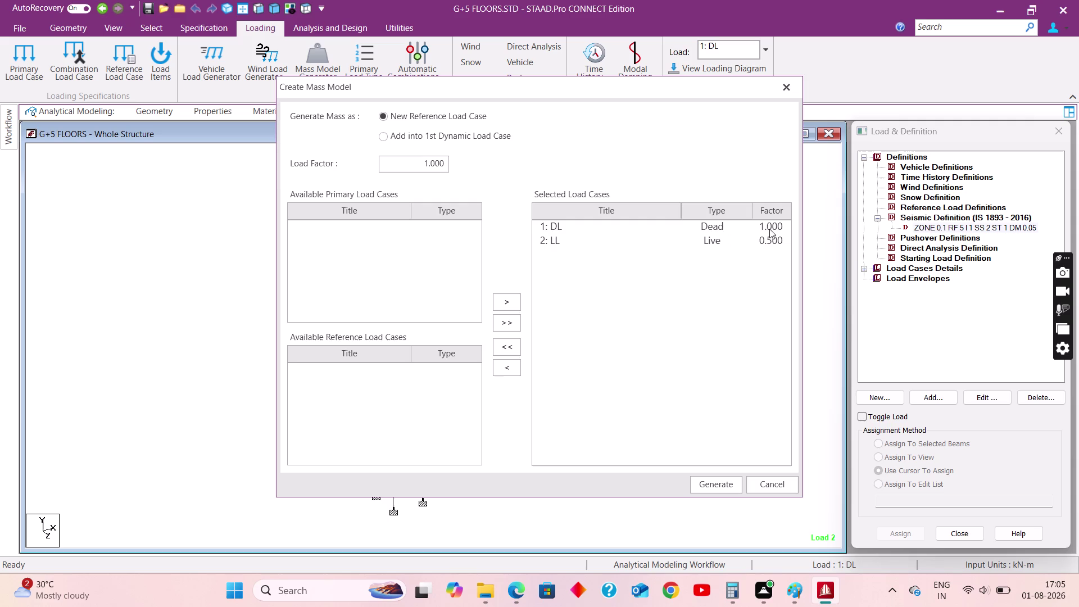
click(715, 484)
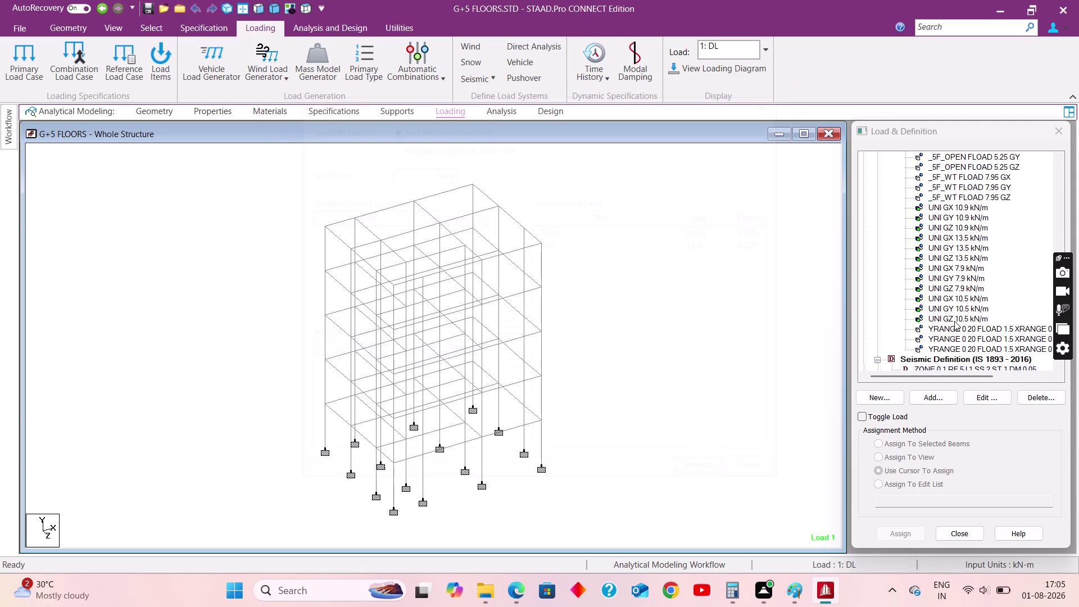
scroll(up, 3)
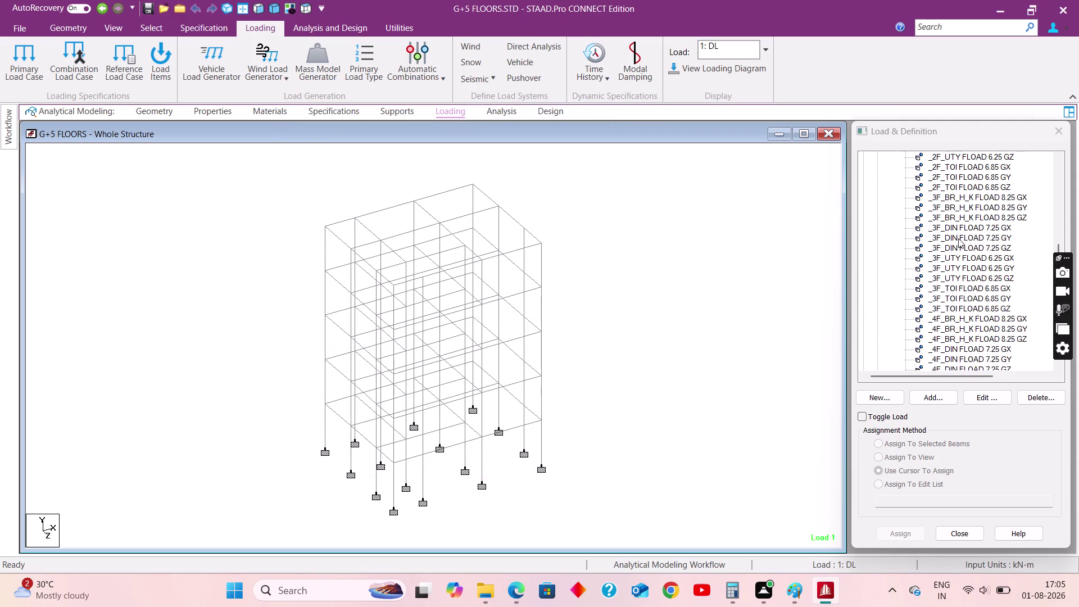
scroll(up, 3)
scroll(down, 3)
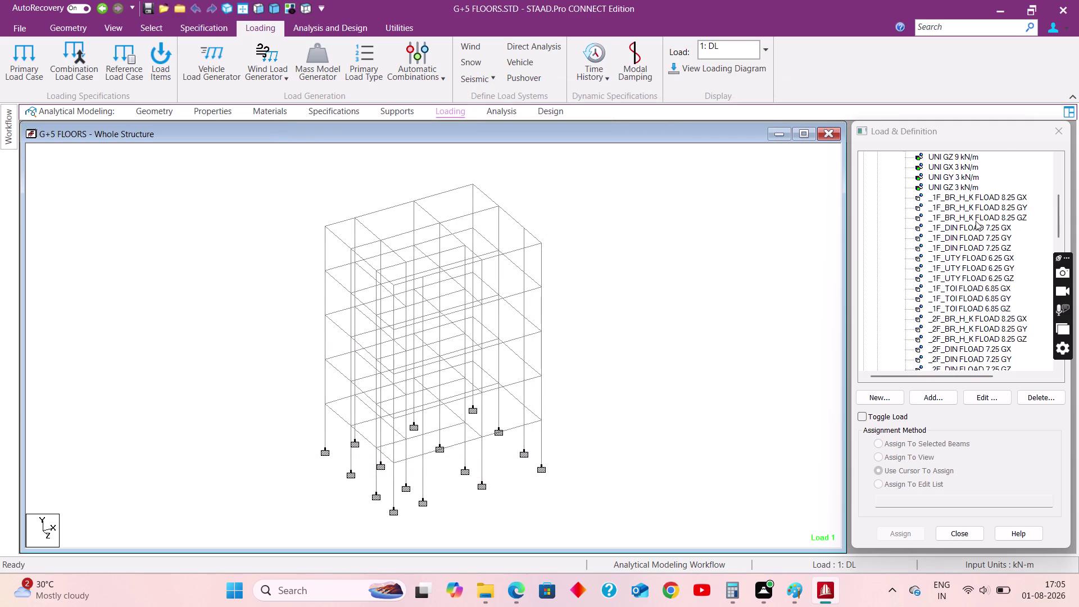
scroll(down, 3)
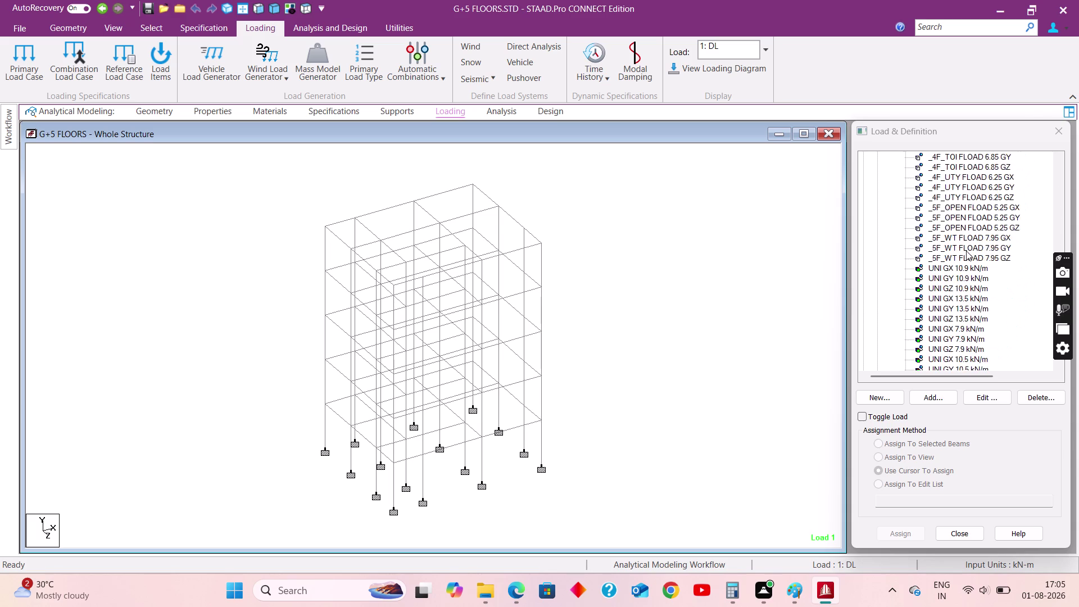
scroll(down, 3)
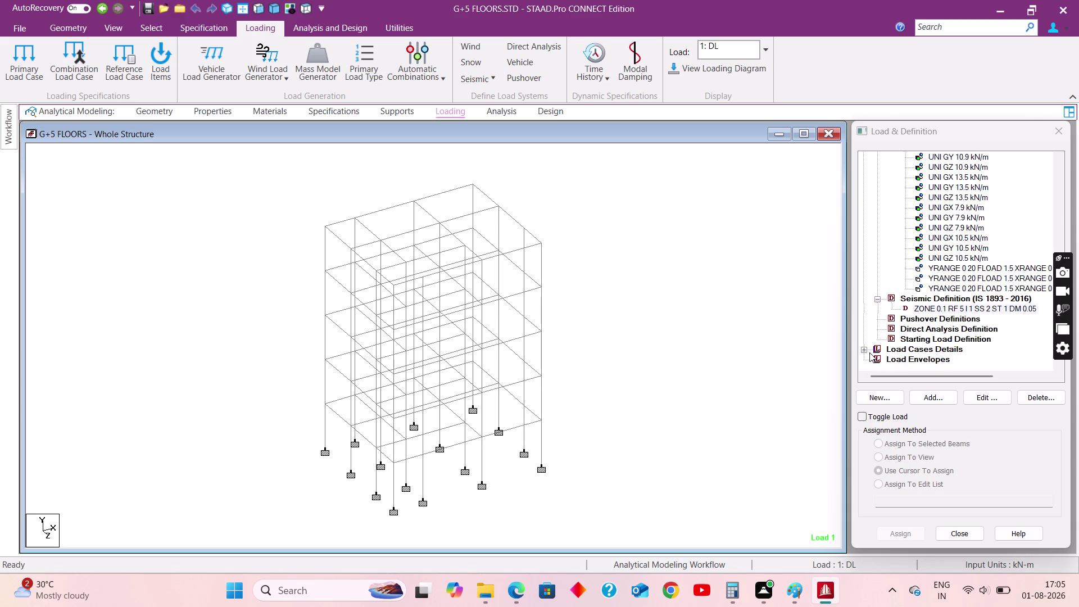
click(904, 350)
Create Seismic-H load cases 3 SX+ and 4 SX-.
click(926, 395)
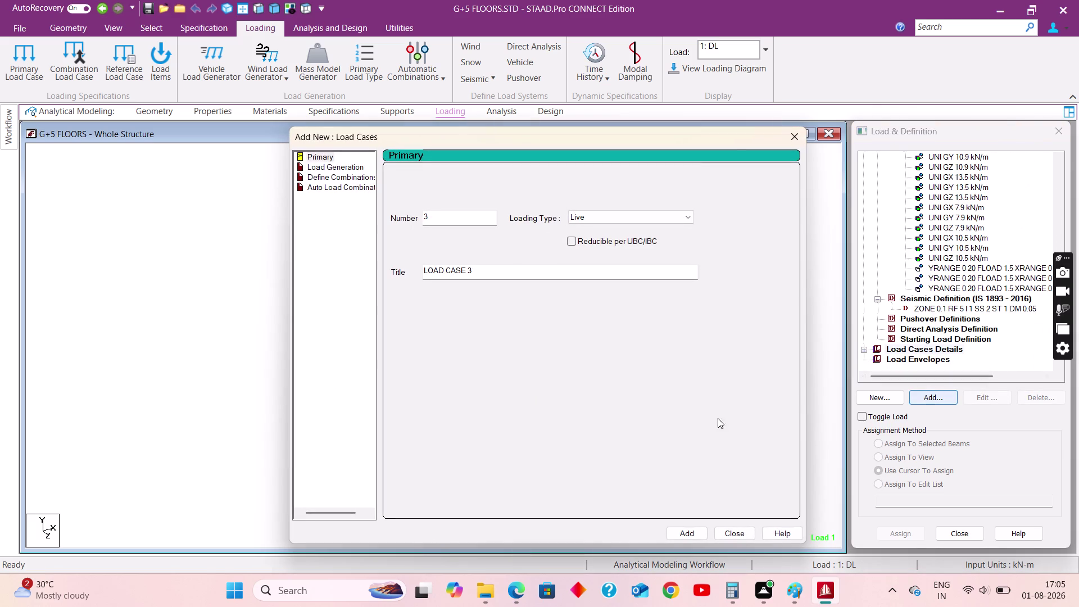
click(614, 218)
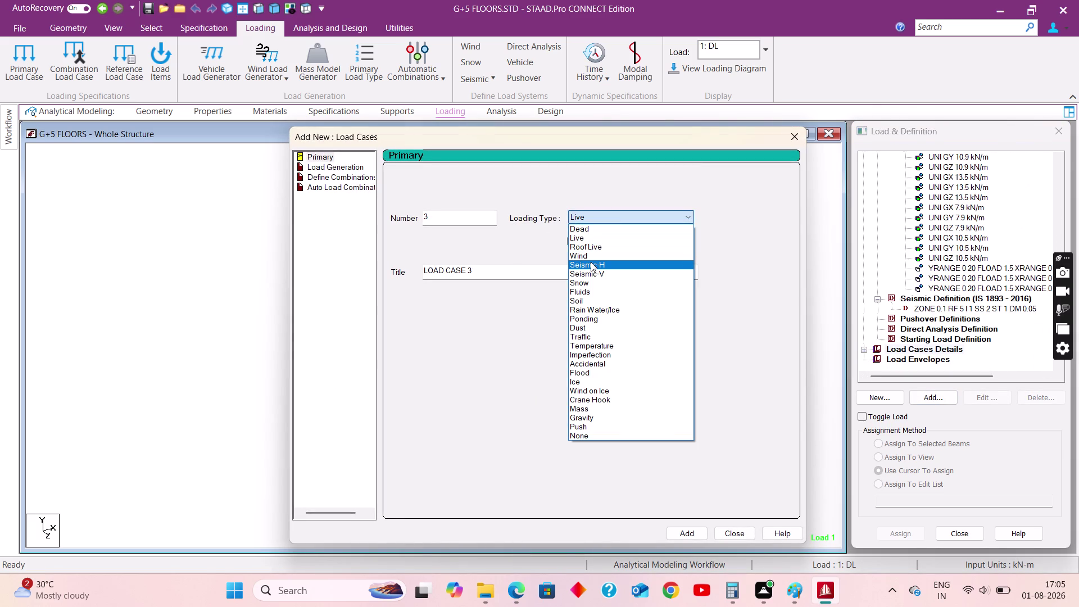
click(591, 262)
drag(508, 279, 343, 280)
text(SX)
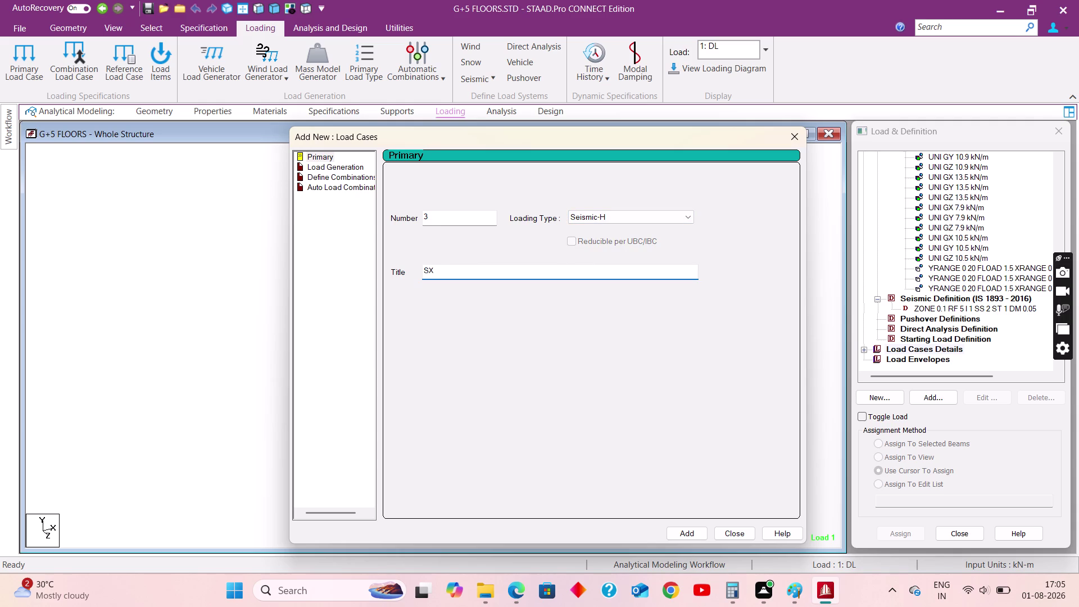
key(shift+plus)
click(682, 532)
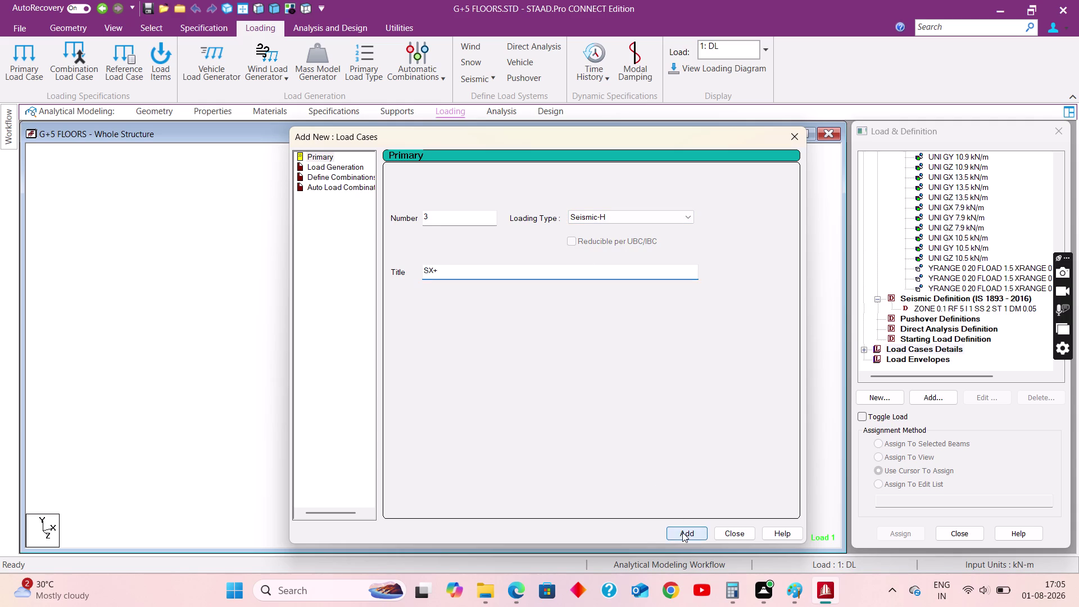
drag(505, 278, 378, 277)
text(S)
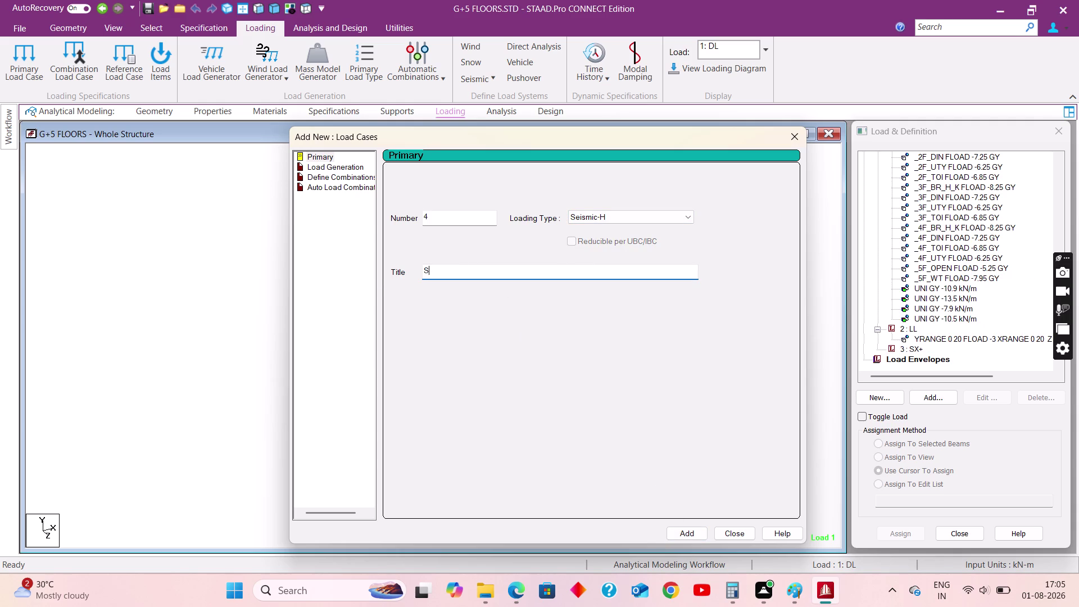
text(X-)
click(682, 527)
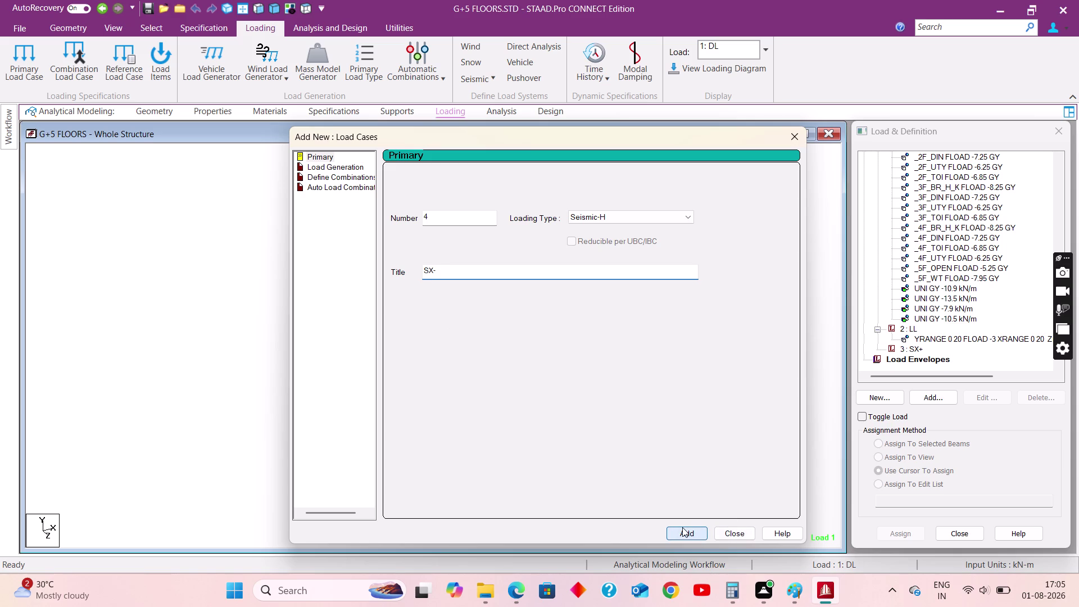
Create Seismic-H load cases 5 SZ+ and 6 SZ-, then select SX+ to receive loads.
drag(522, 278, 343, 277)
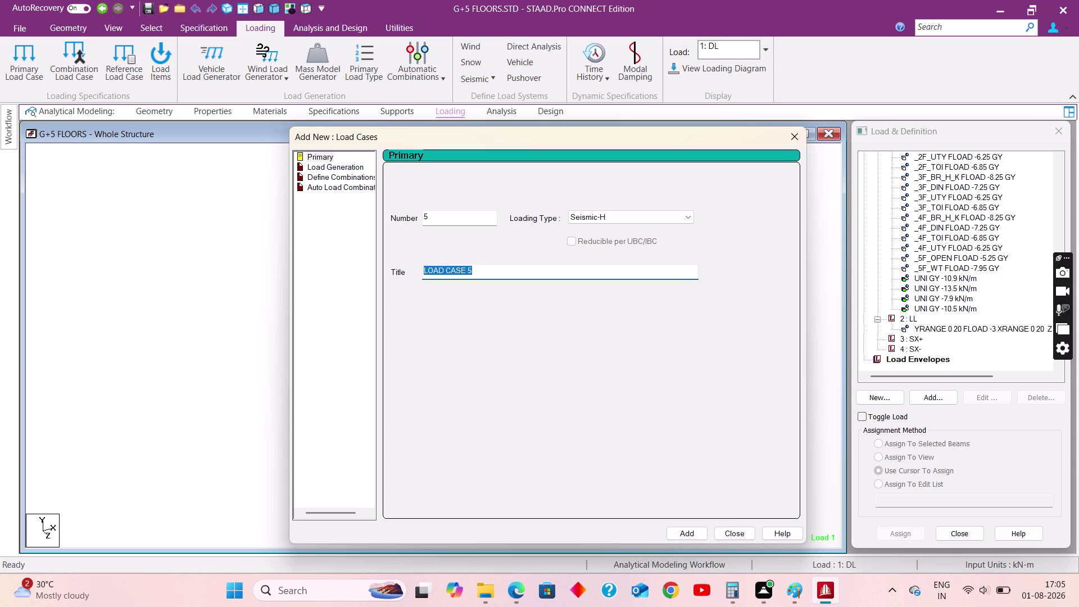
text(SZ)
key(shift+plus)
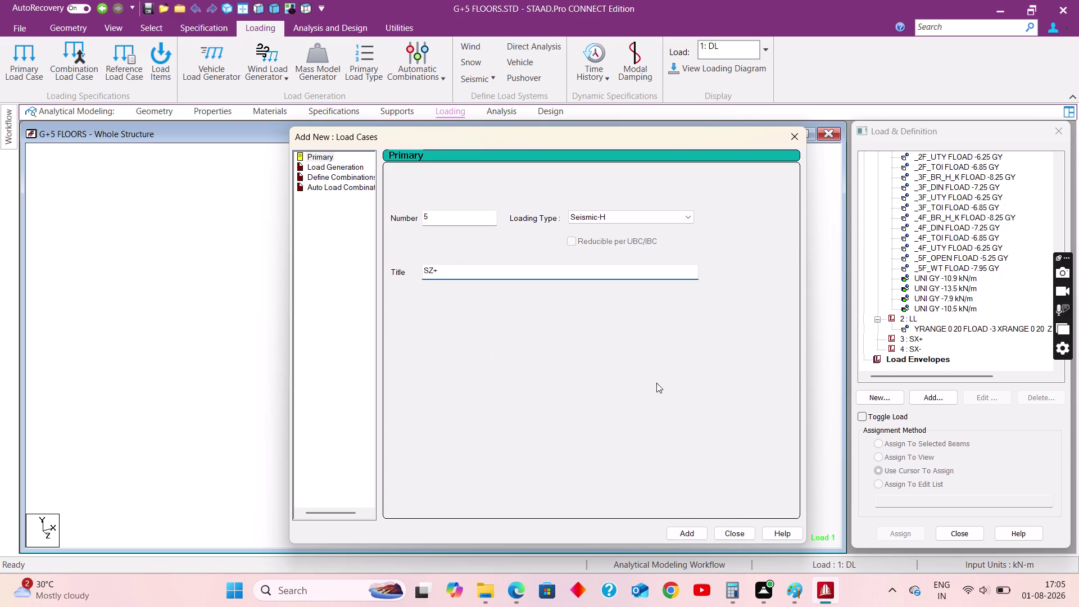
click(689, 531)
drag(494, 274, 383, 283)
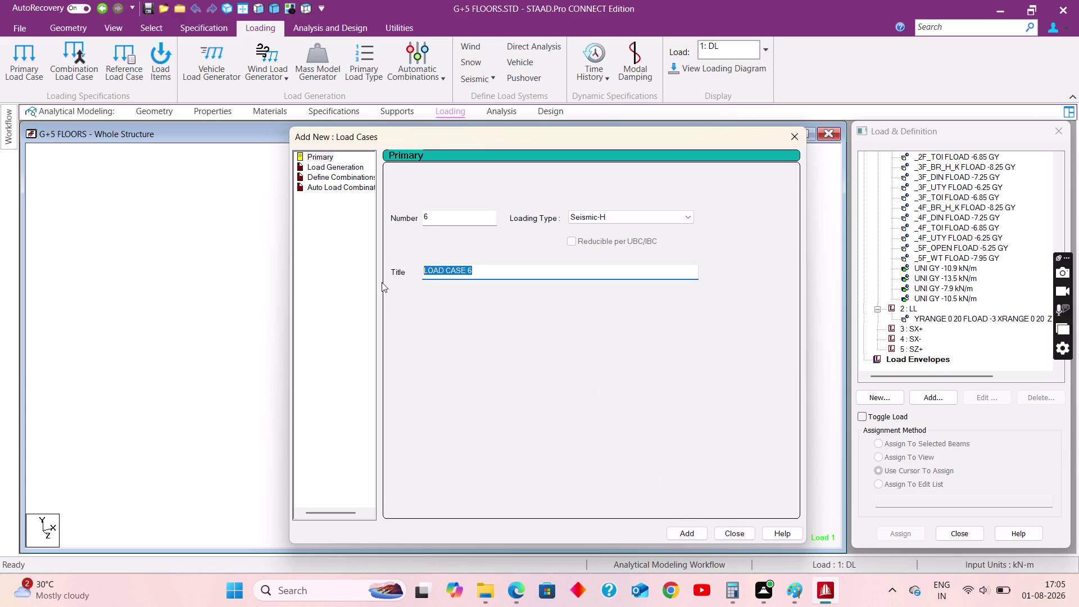
drag(383, 282, 381, 282)
text(SZ-)
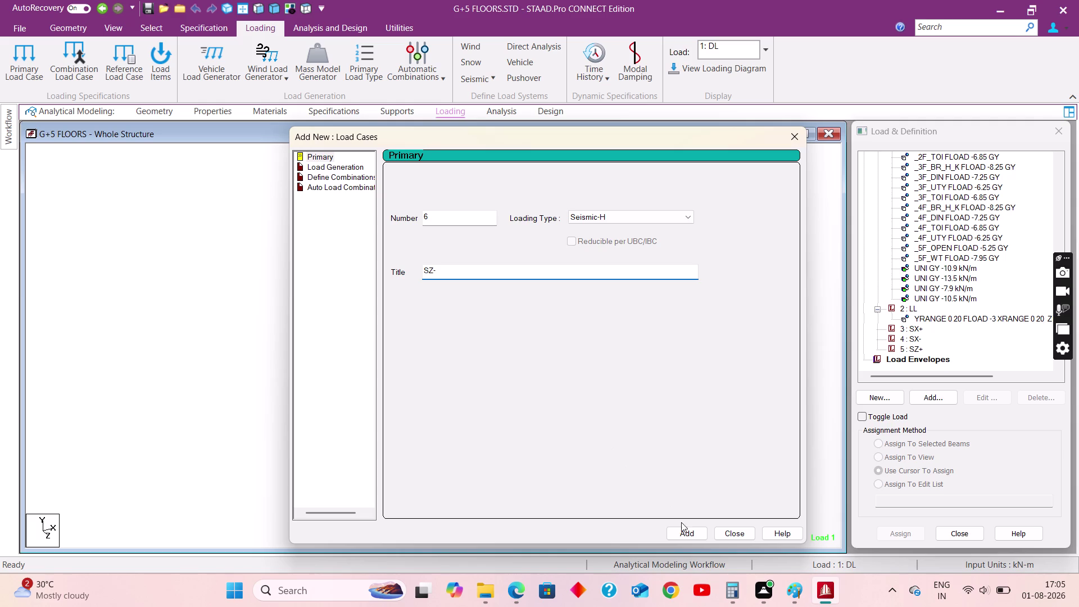
click(691, 530)
click(728, 531)
click(914, 321)
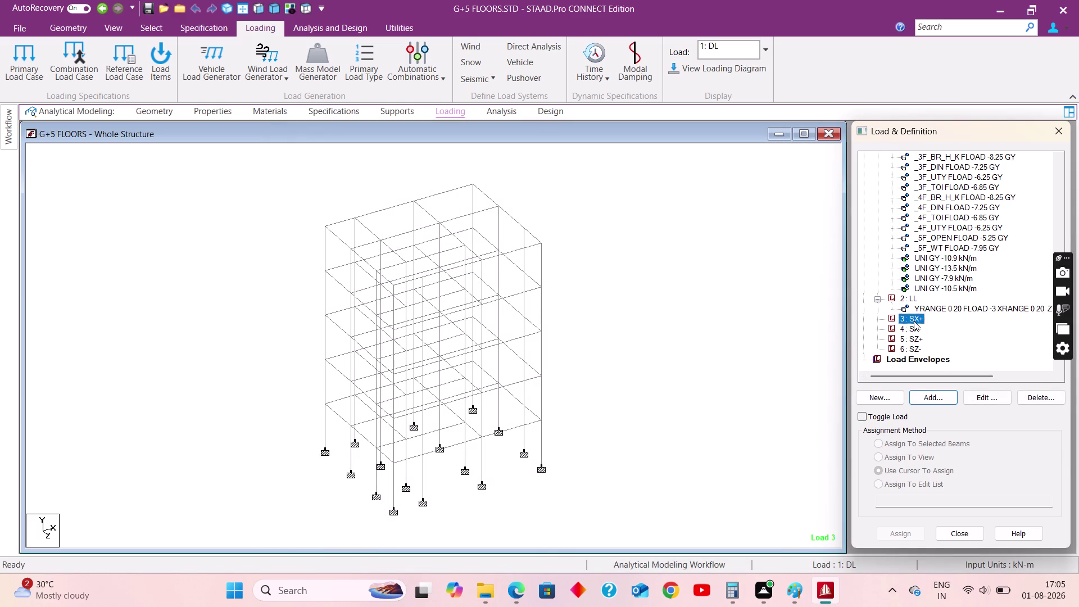
click(934, 394)
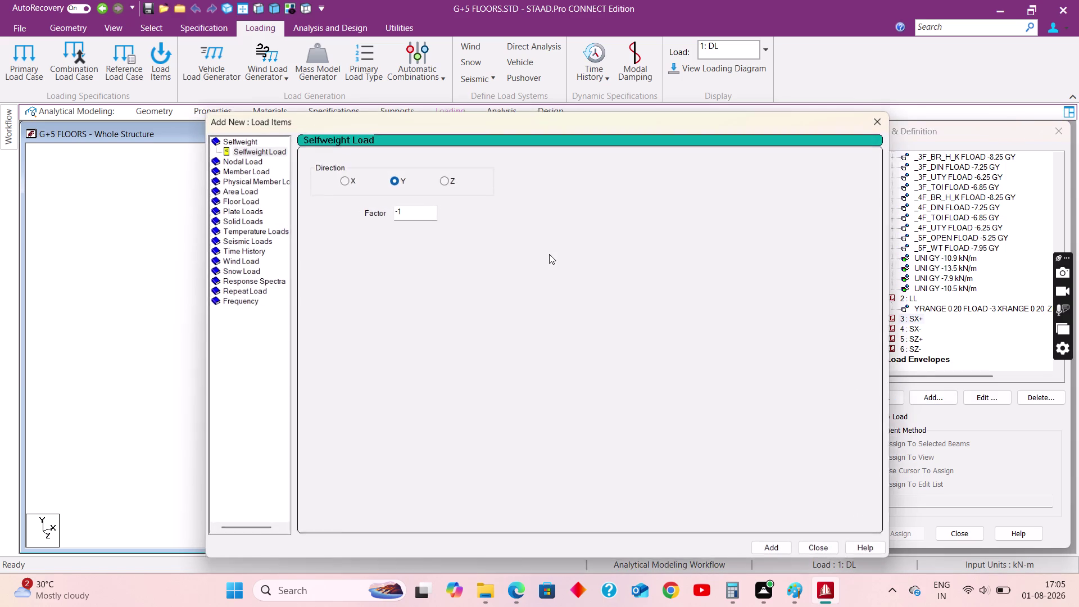
Add an IS 1893 seismic load in direction X with factor 1 to SX+.
click(244, 238)
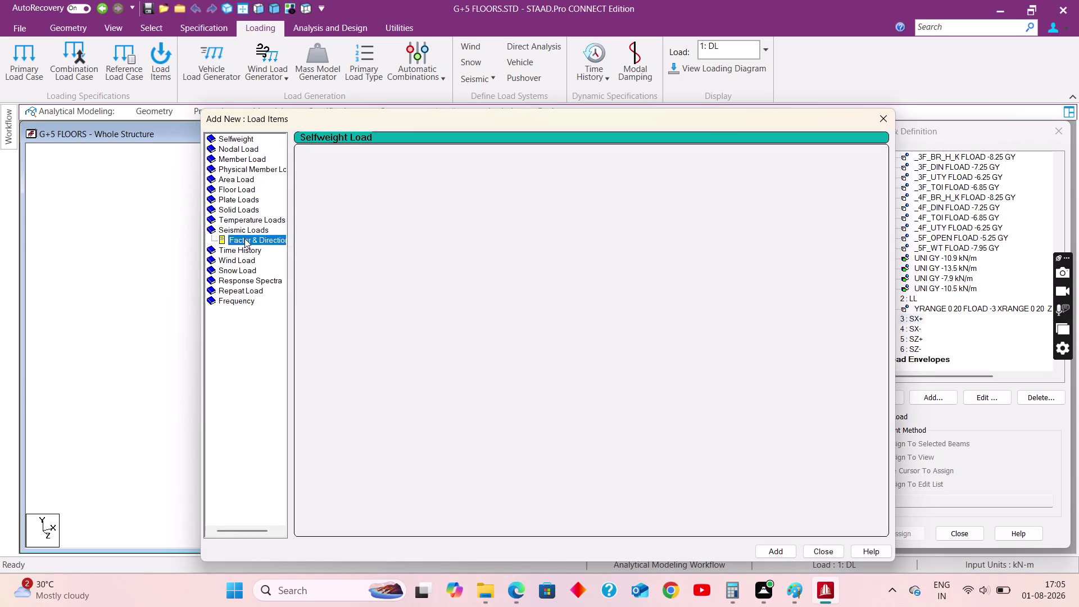
click(767, 547)
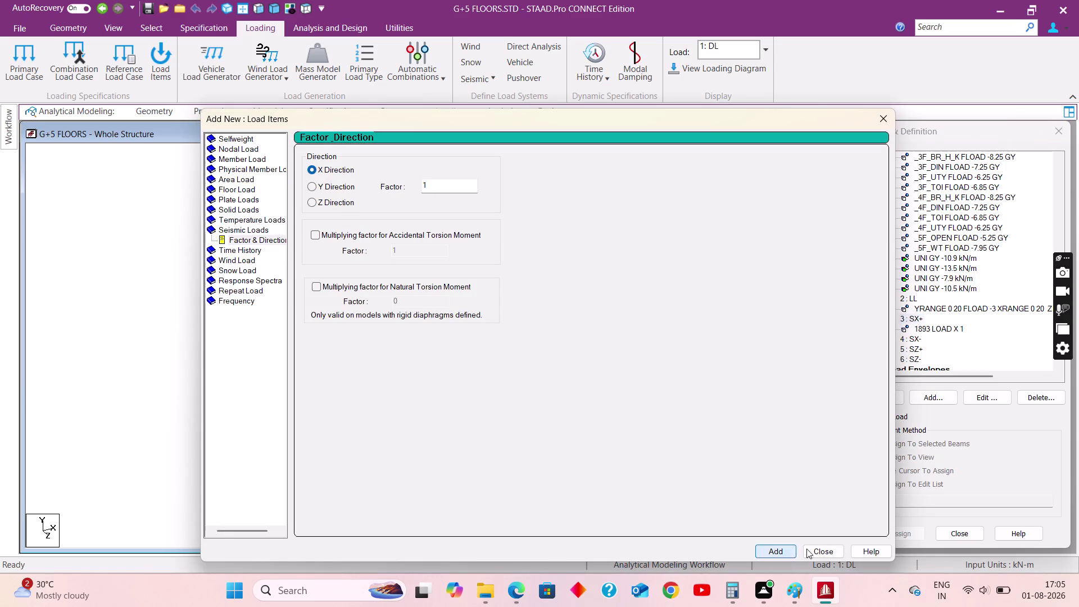
click(809, 548)
Add a seismic load in direction X with factor -1 to SX-.
click(910, 340)
click(940, 399)
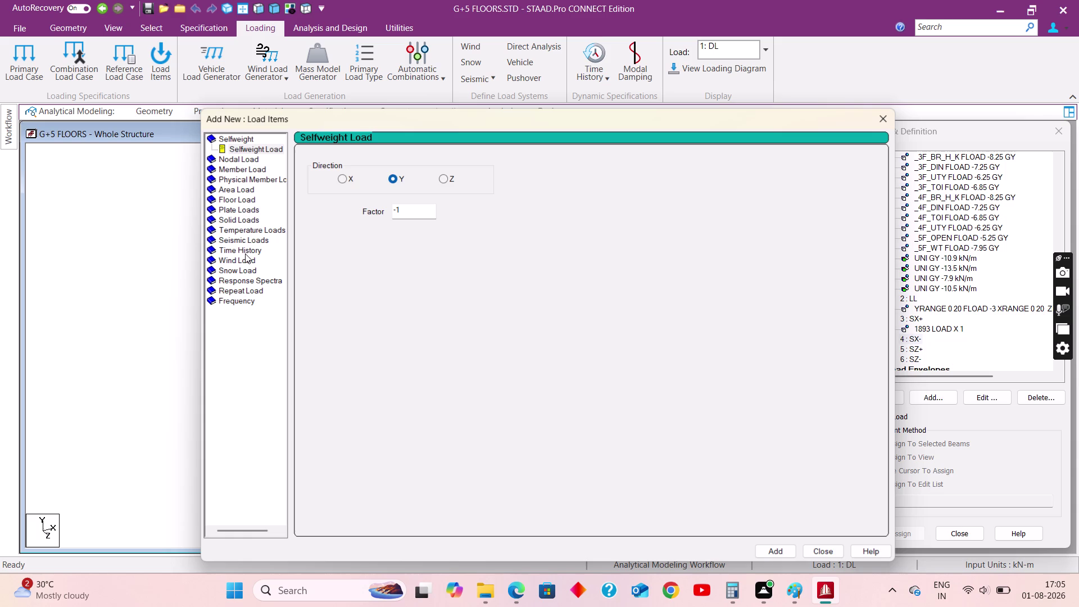
click(239, 240)
drag(429, 185, 412, 186)
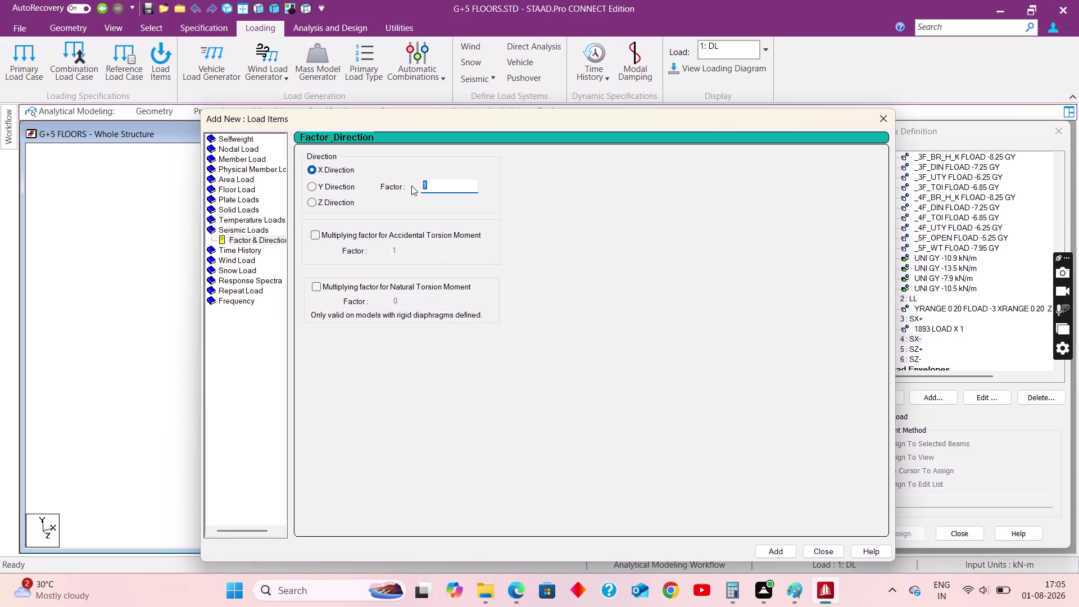
text(-1)
click(774, 548)
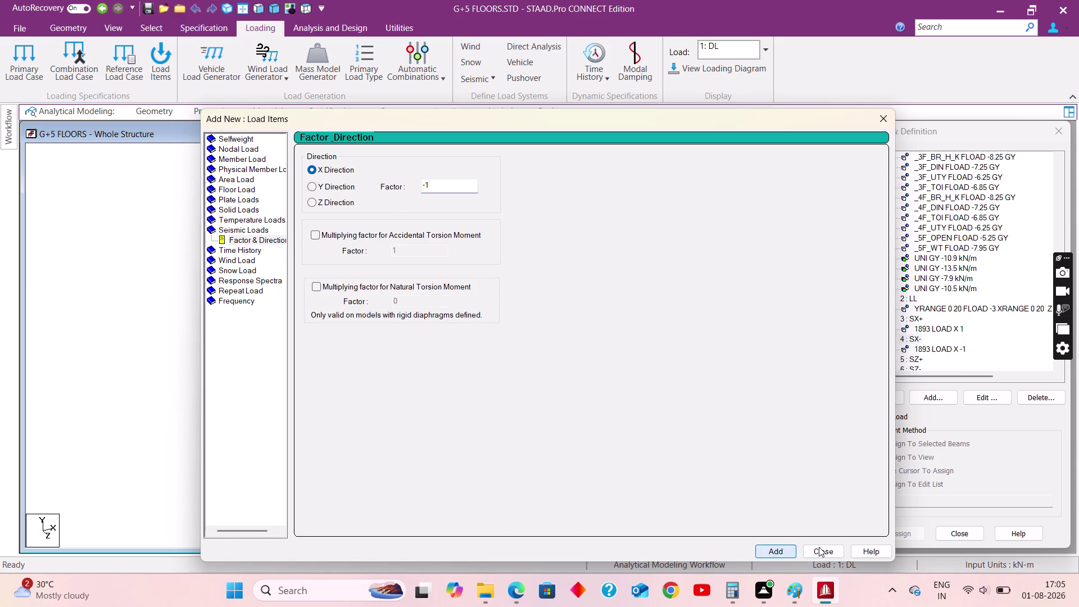
click(821, 546)
Add a seismic load in direction Z with factor 1 to SZ+.
click(915, 363)
click(941, 396)
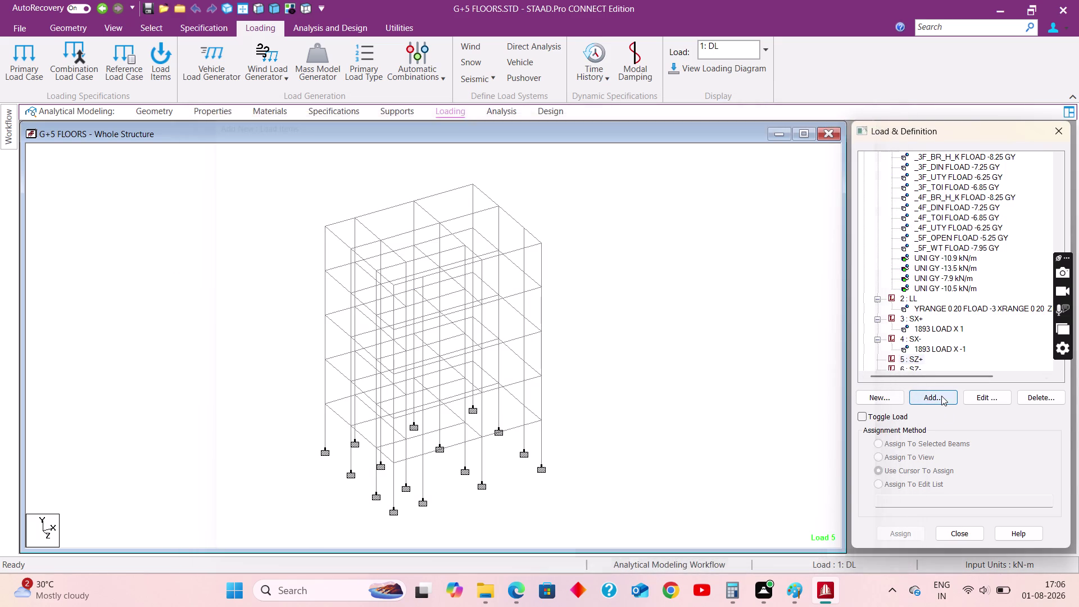
click(238, 242)
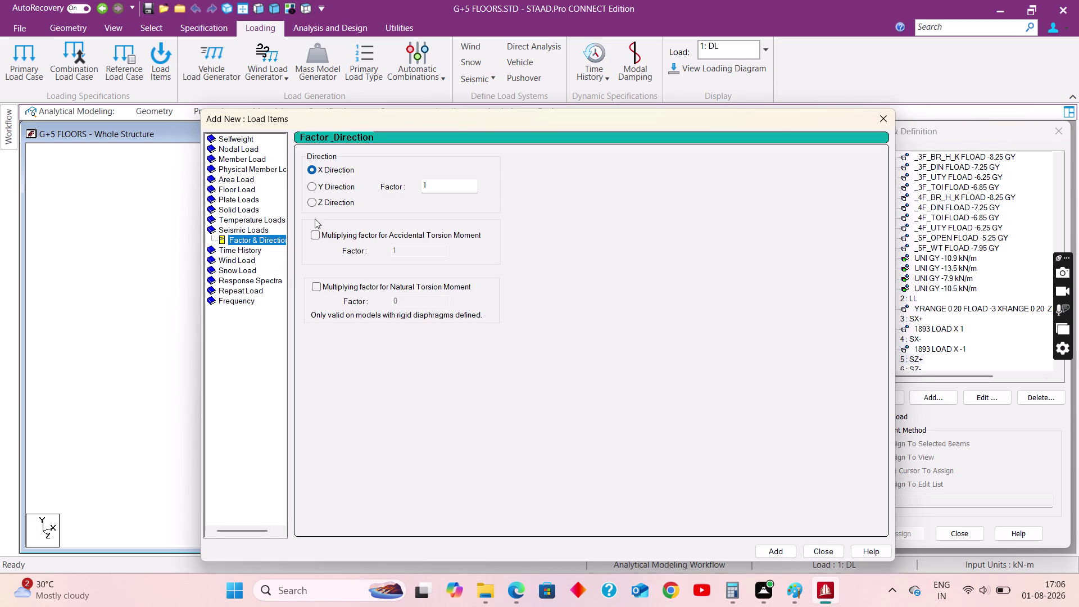
click(323, 200)
click(777, 547)
click(823, 547)
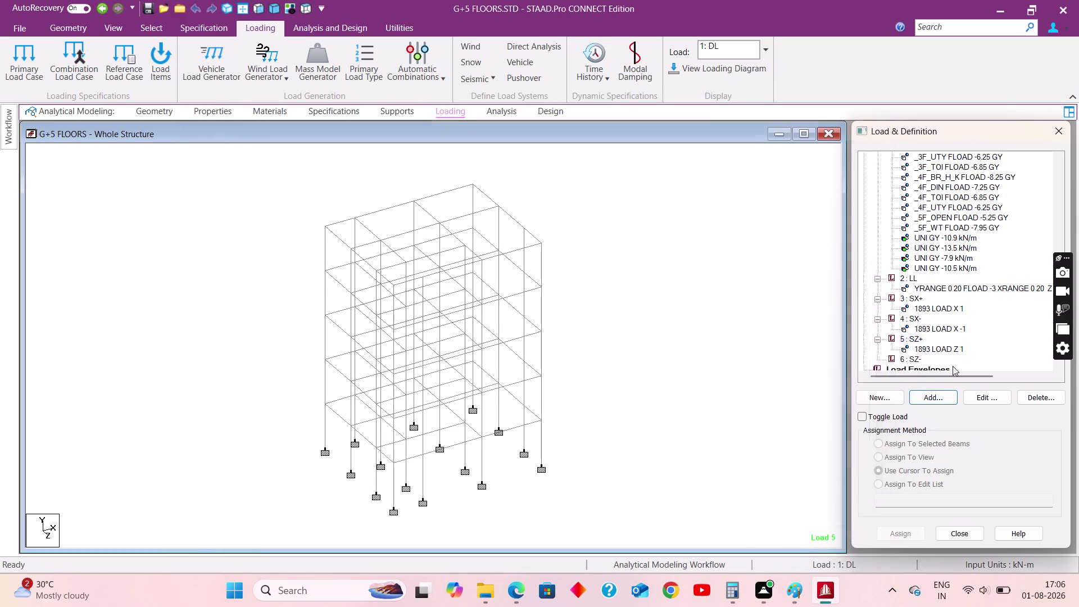
Add a seismic load in direction Z with factor -1 to SZ-.
scroll(down, 3)
click(917, 348)
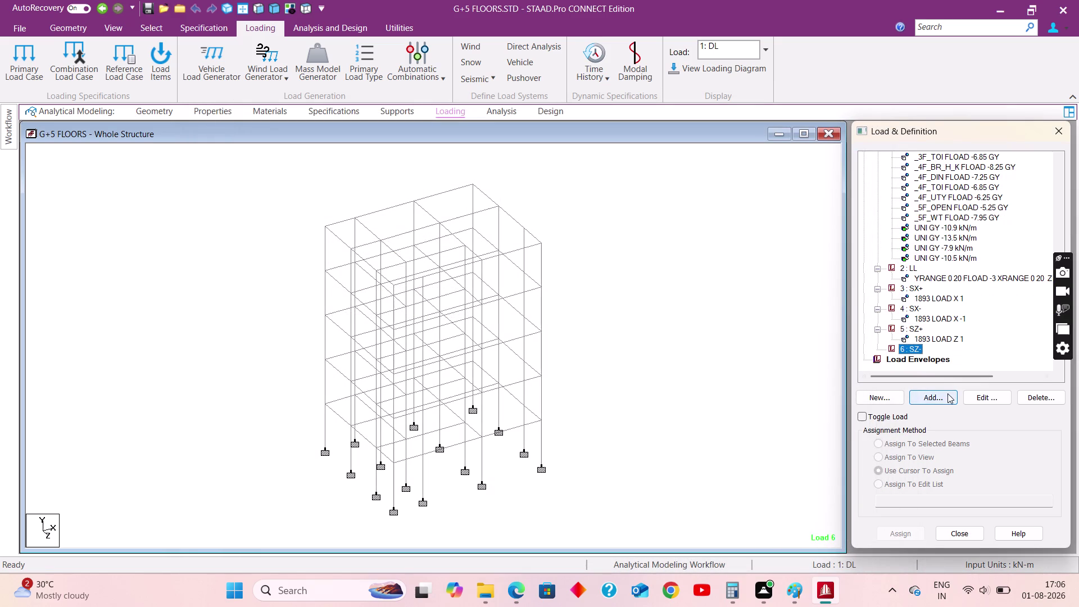
click(948, 394)
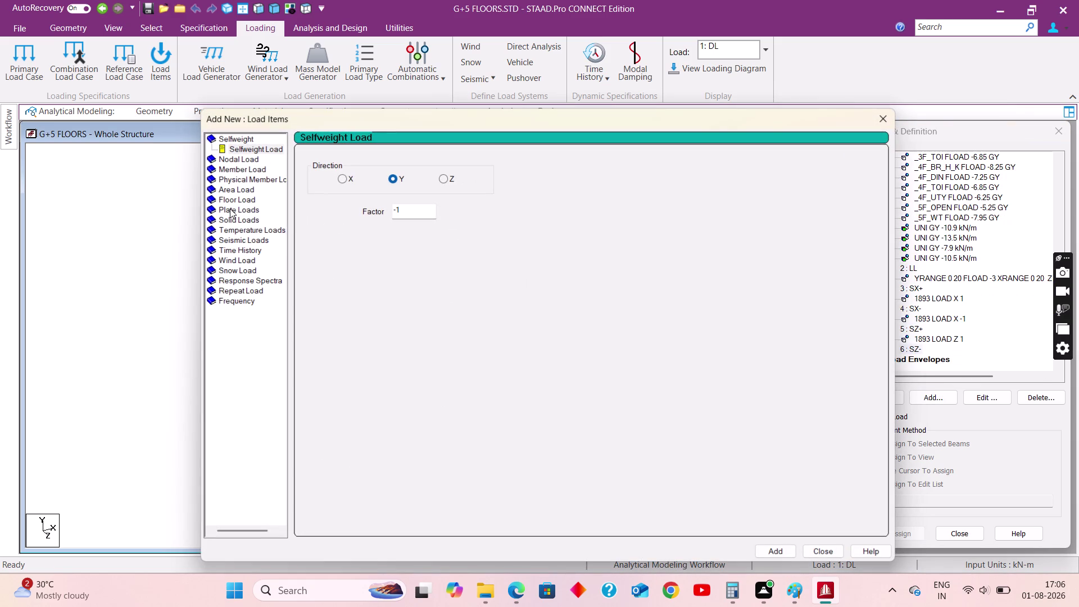
click(234, 238)
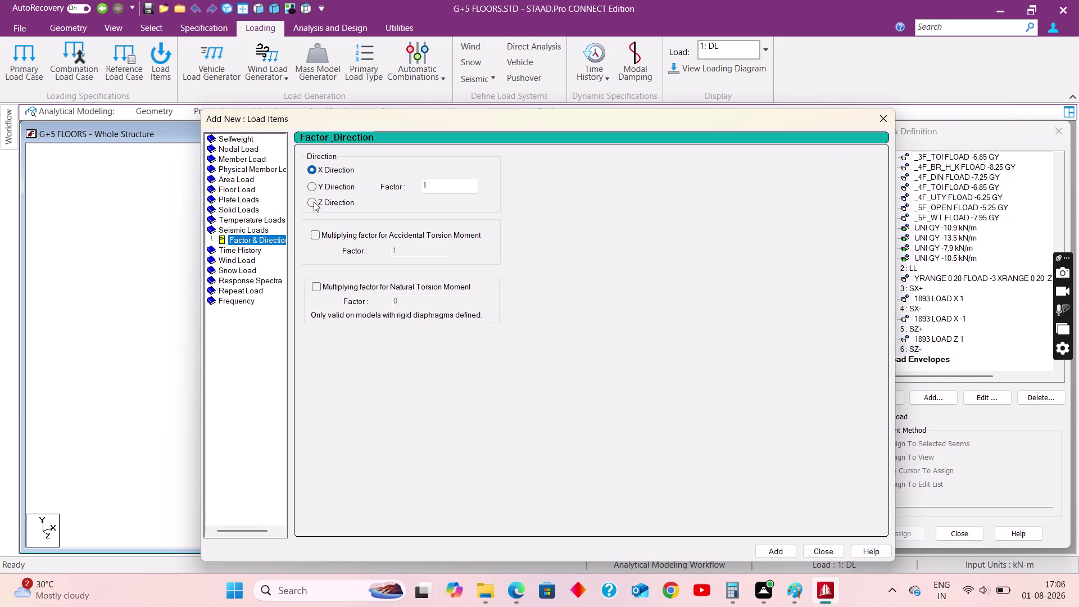
click(314, 202)
drag(441, 187, 415, 186)
text(-1)
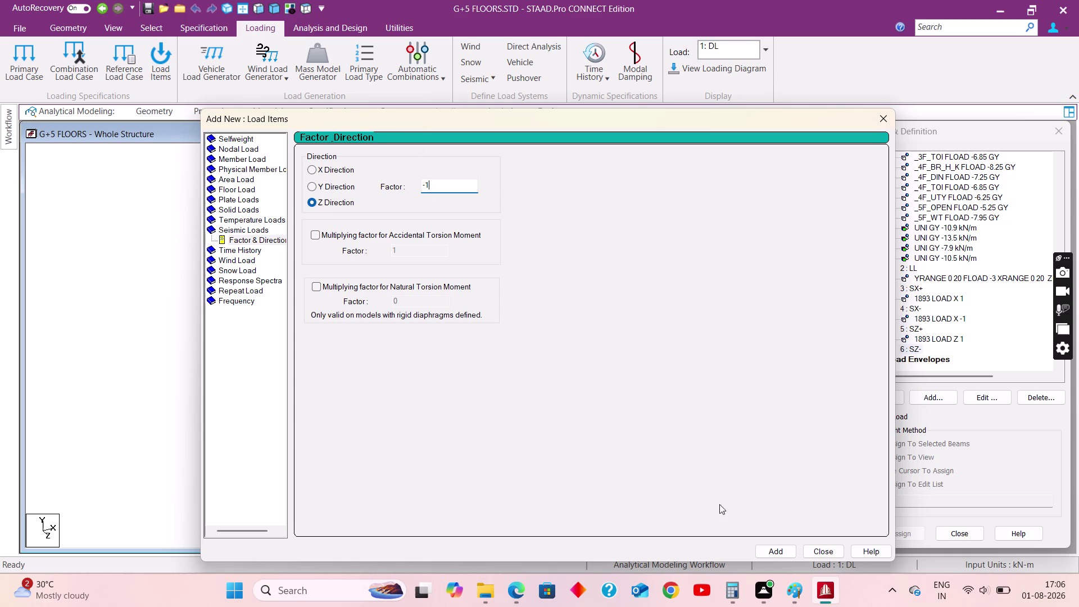
click(770, 547)
click(806, 550)
click(925, 287)
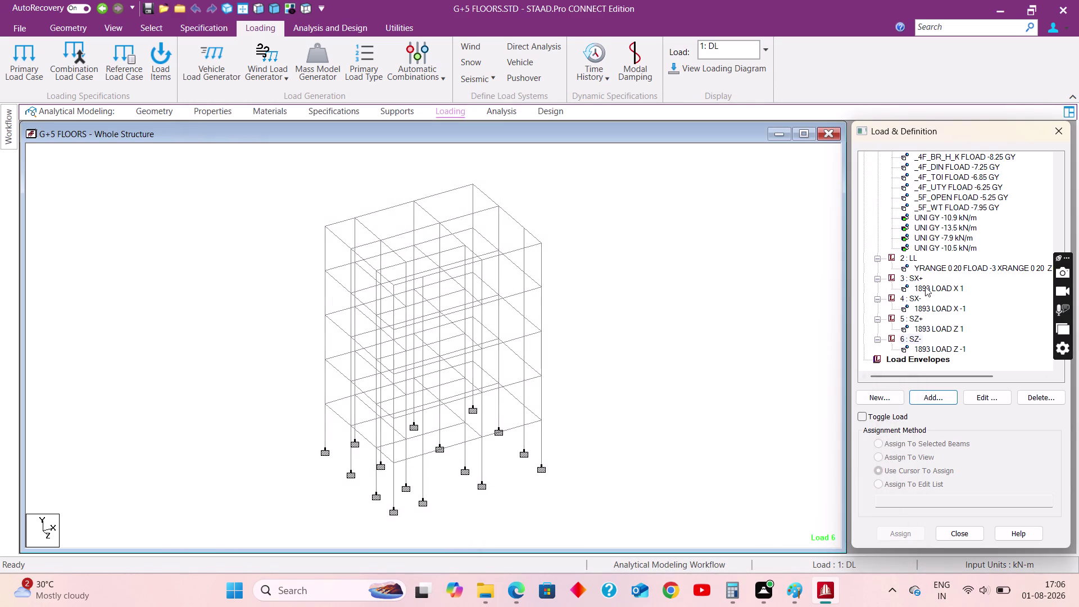
Review the seismic load items, including Z -1, in the load case list.
click(935, 310)
click(937, 331)
click(937, 351)
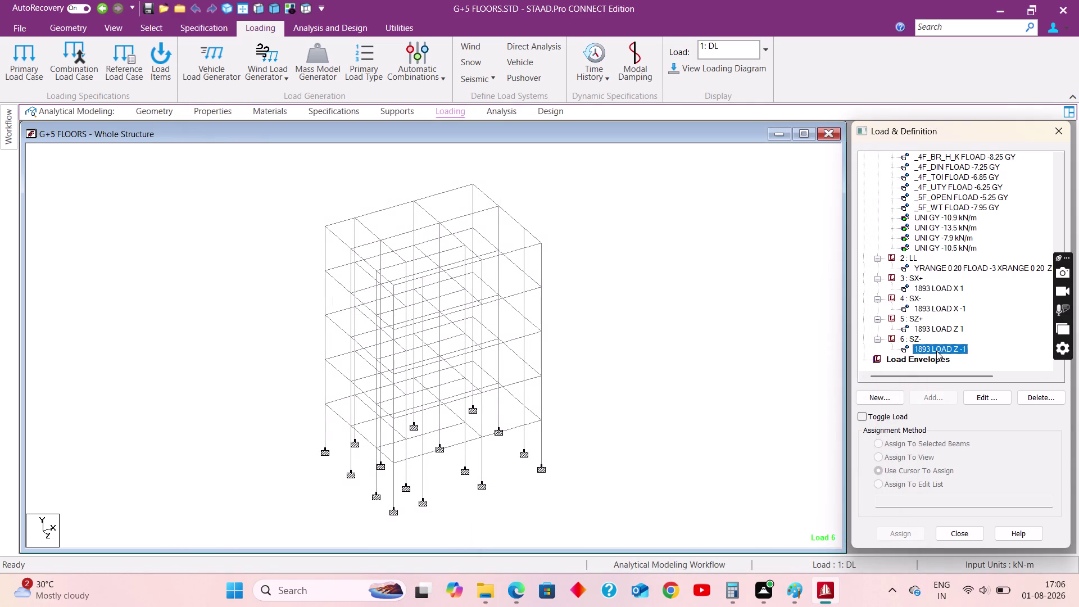
click(607, 300)
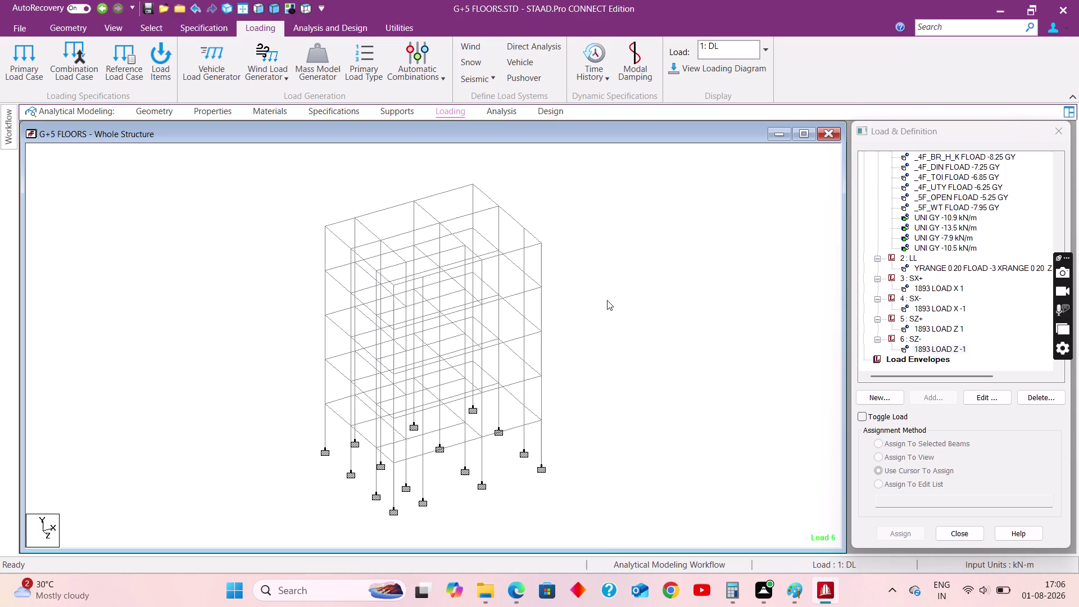
Add a PERFORM ANALYSIS PRINT ALL command and run the analysis.
click(311, 28)
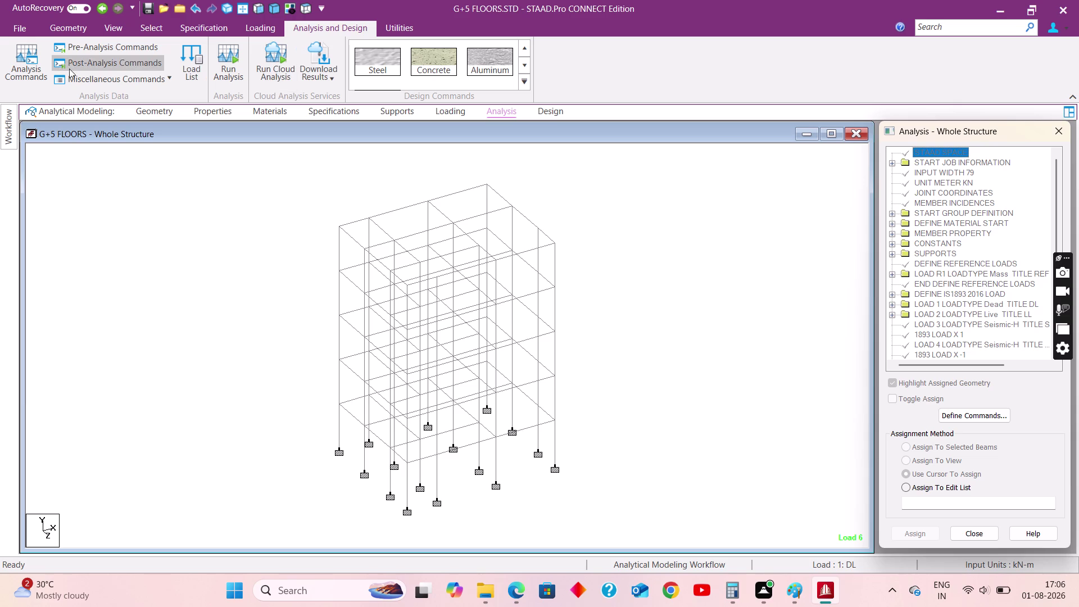
click(26, 69)
click(490, 381)
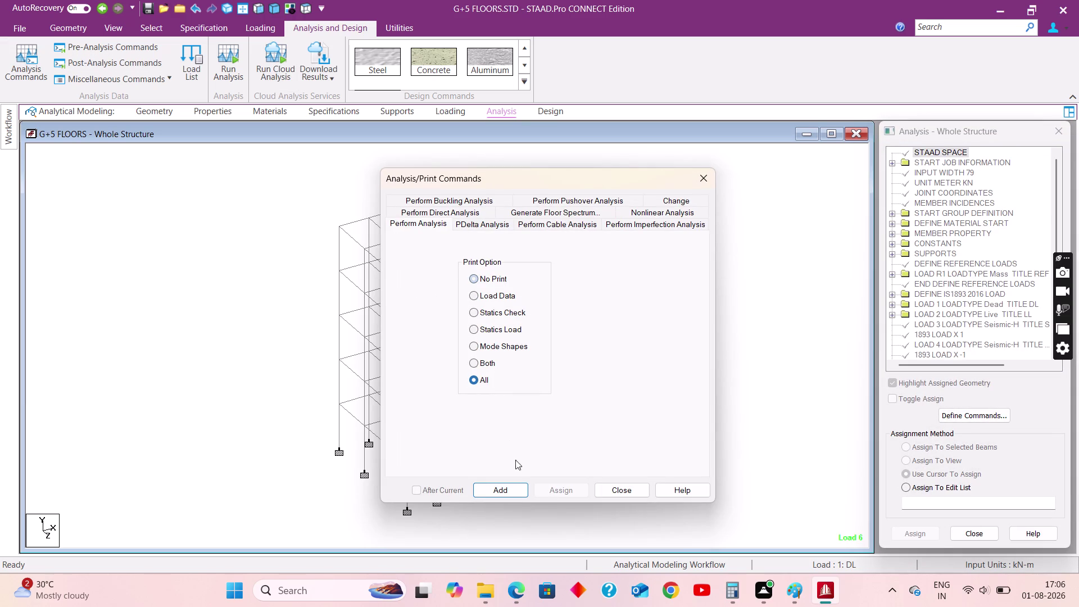
click(507, 489)
click(613, 495)
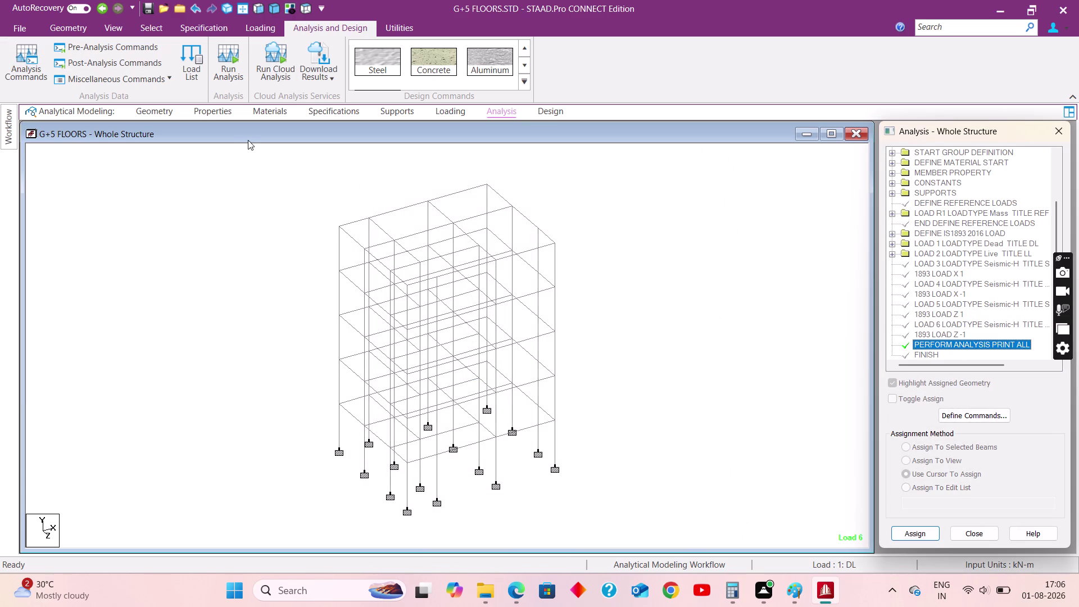
click(234, 60)
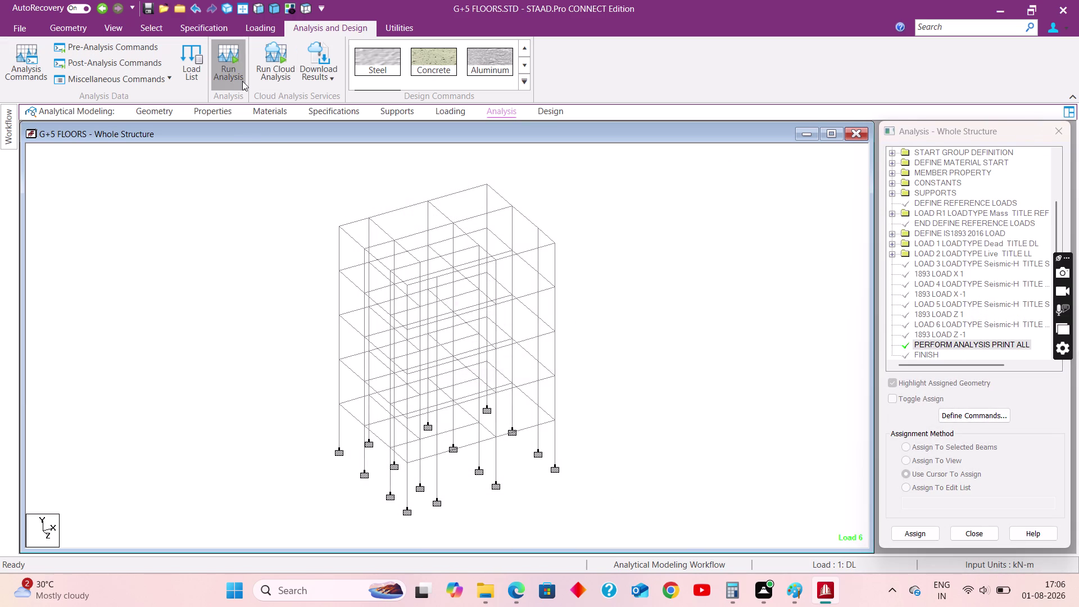
click(462, 365)
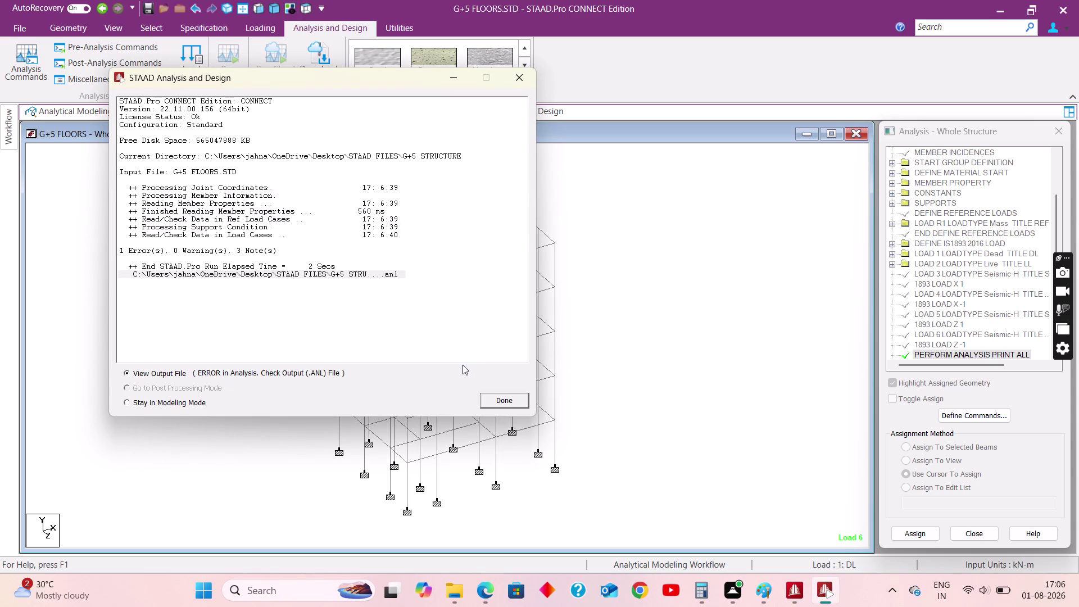
View the output error that 1893 load cases must precede other load cases, then close.
click(488, 393)
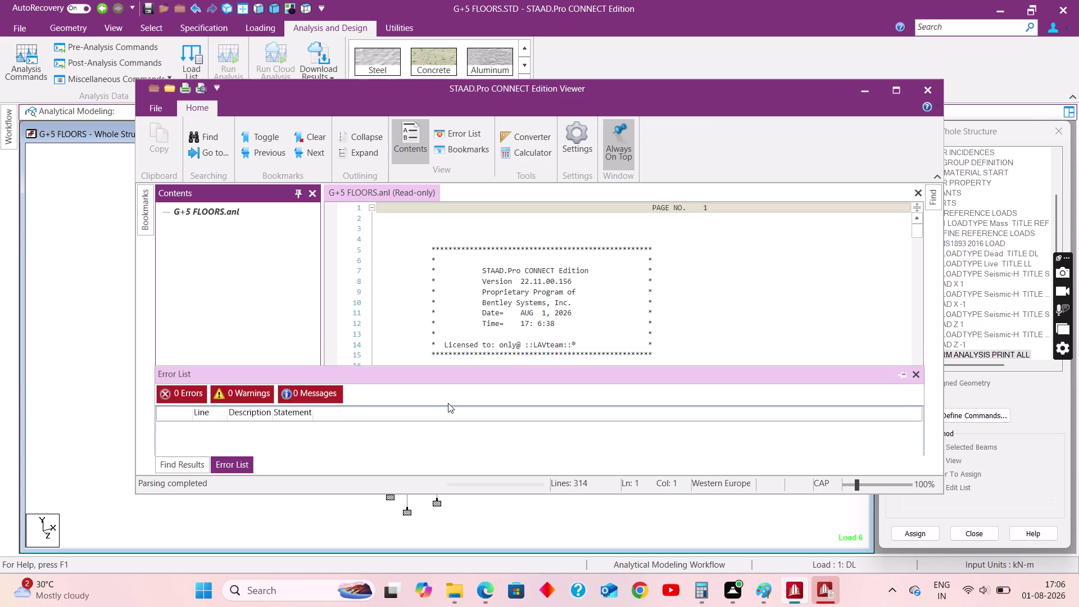
scroll(down, 3)
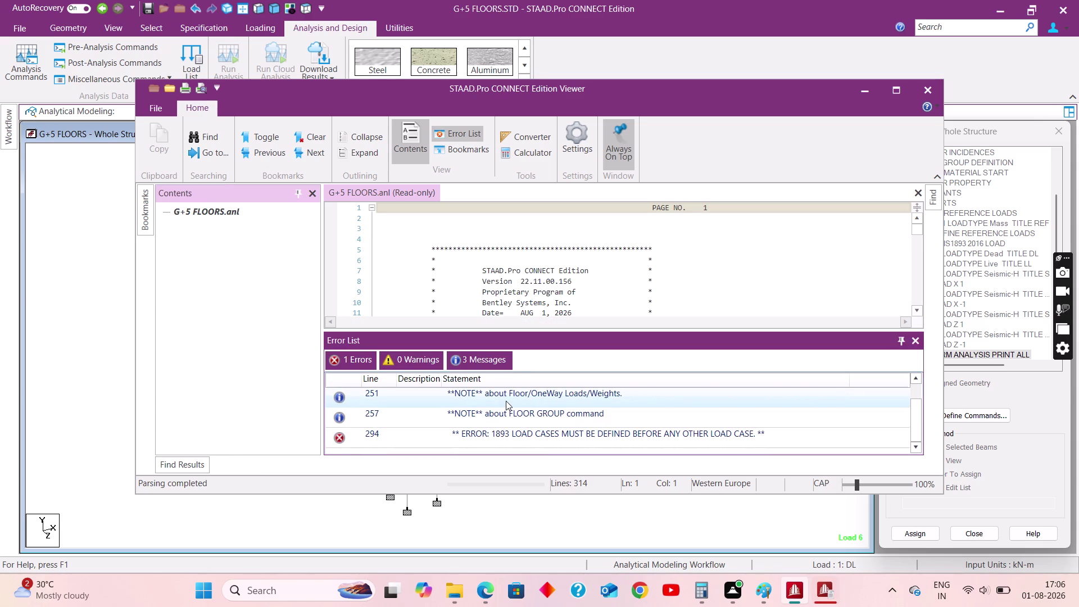
scroll(down, 3)
double_click(566, 435)
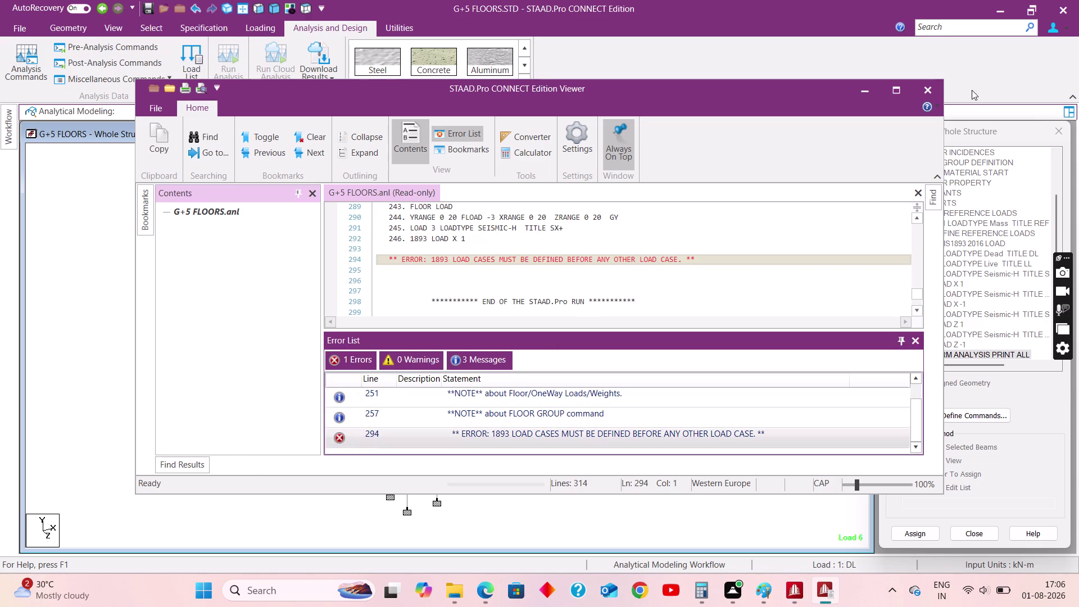
click(933, 92)
click(391, 30)
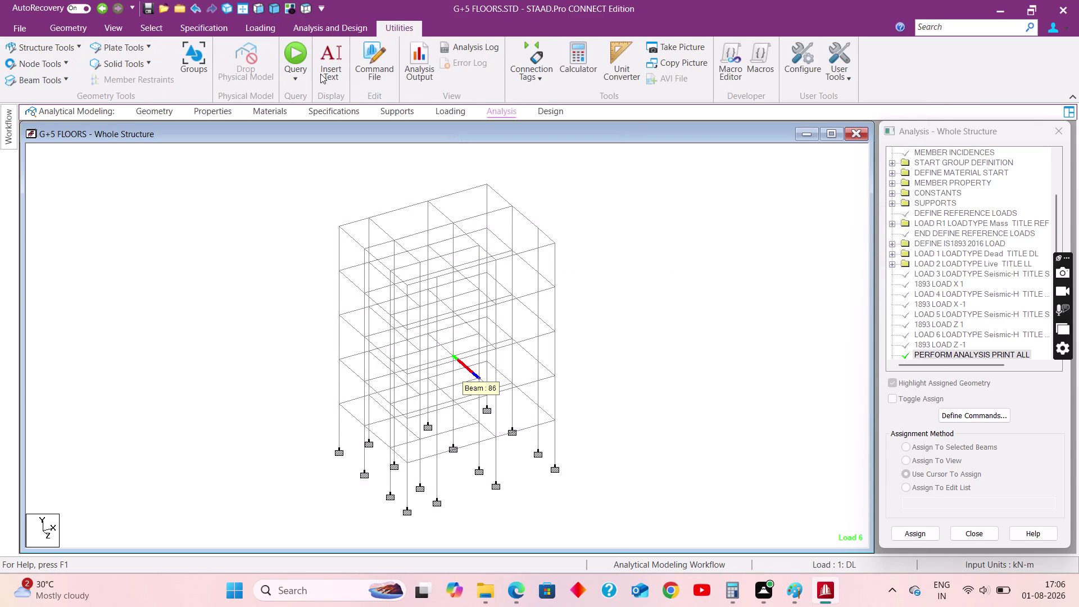
Open the command file and cut the LOAD 3 to LOAD 6 seismic case lines.
click(374, 63)
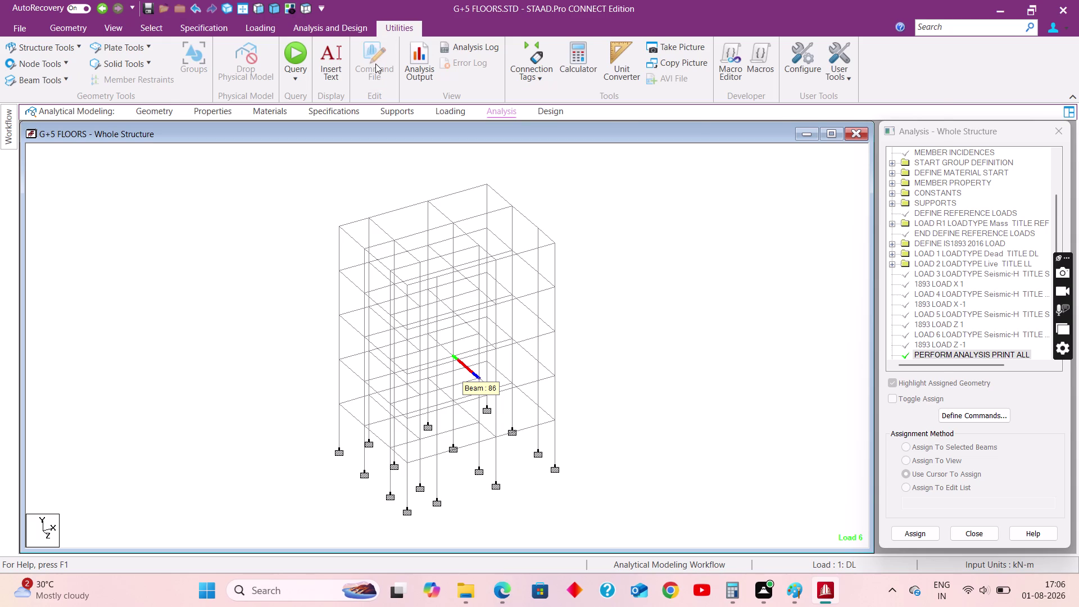
scroll(down, 3)
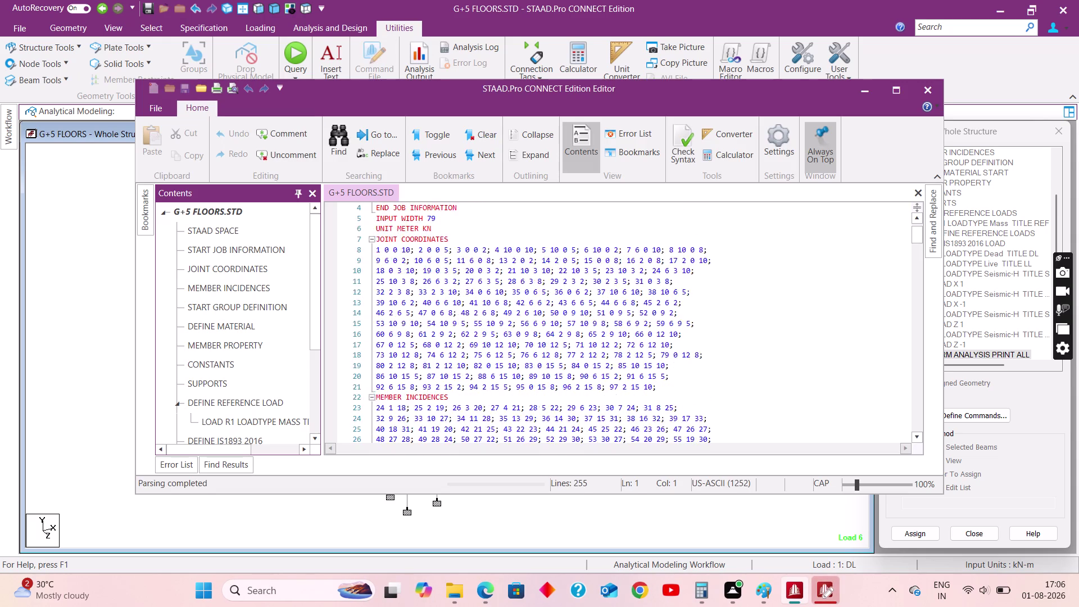
scroll(down, 3)
scroll(down, 3)
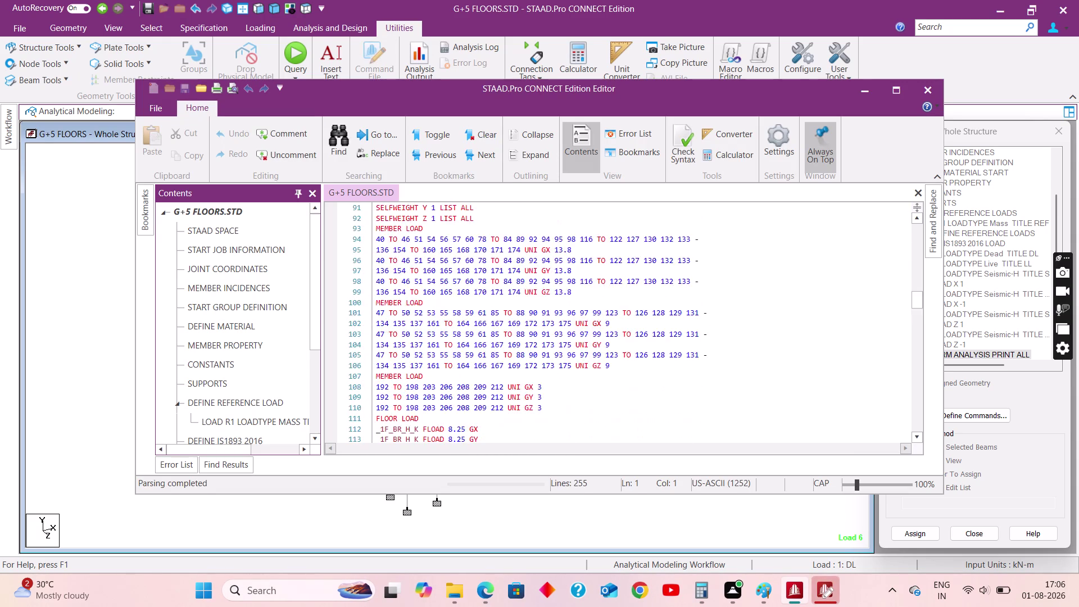
scroll(down, 3)
scroll(down, 3)
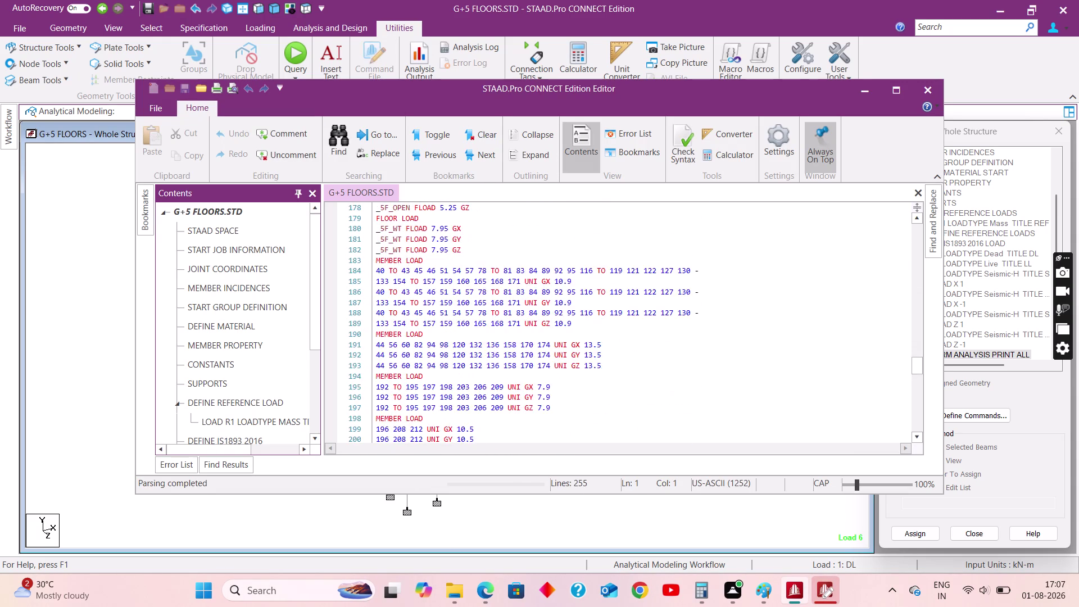
scroll(down, 3)
scroll(up, 3)
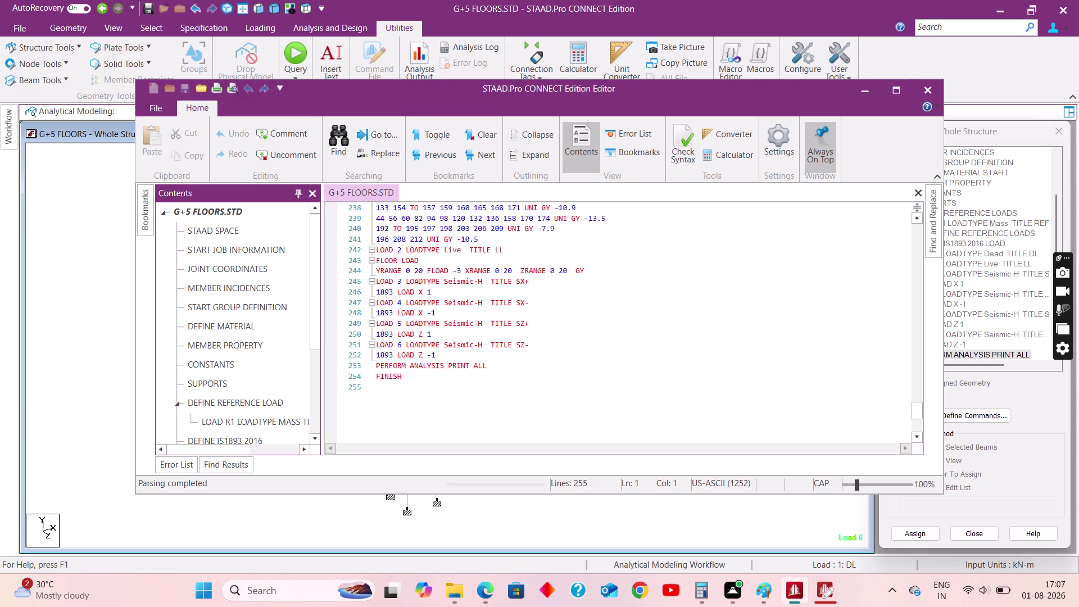
drag(441, 356, 374, 292)
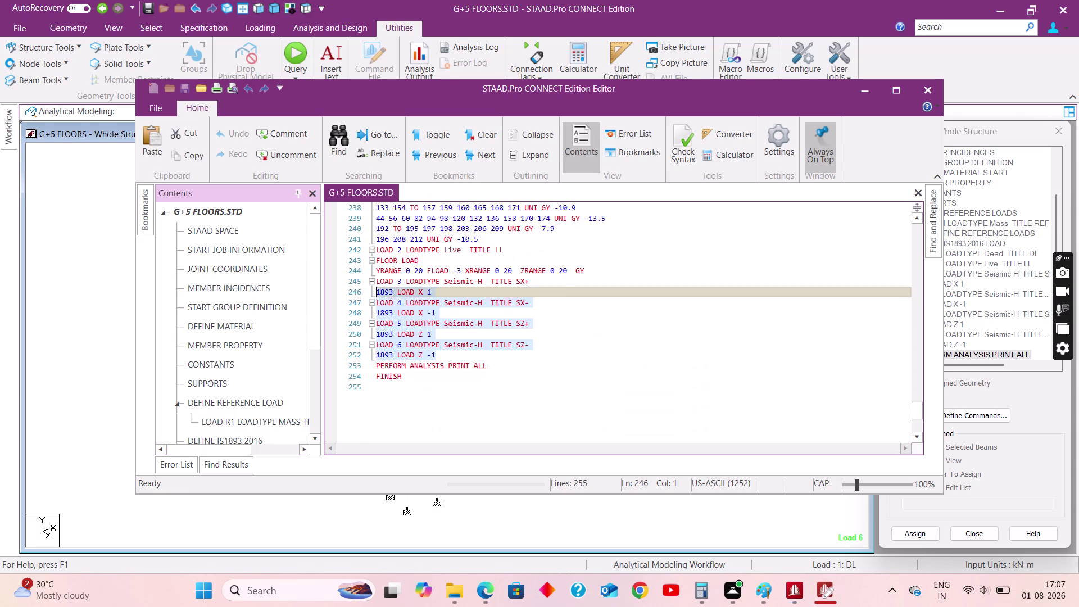
drag(373, 291, 370, 287)
key(ctrl+x)
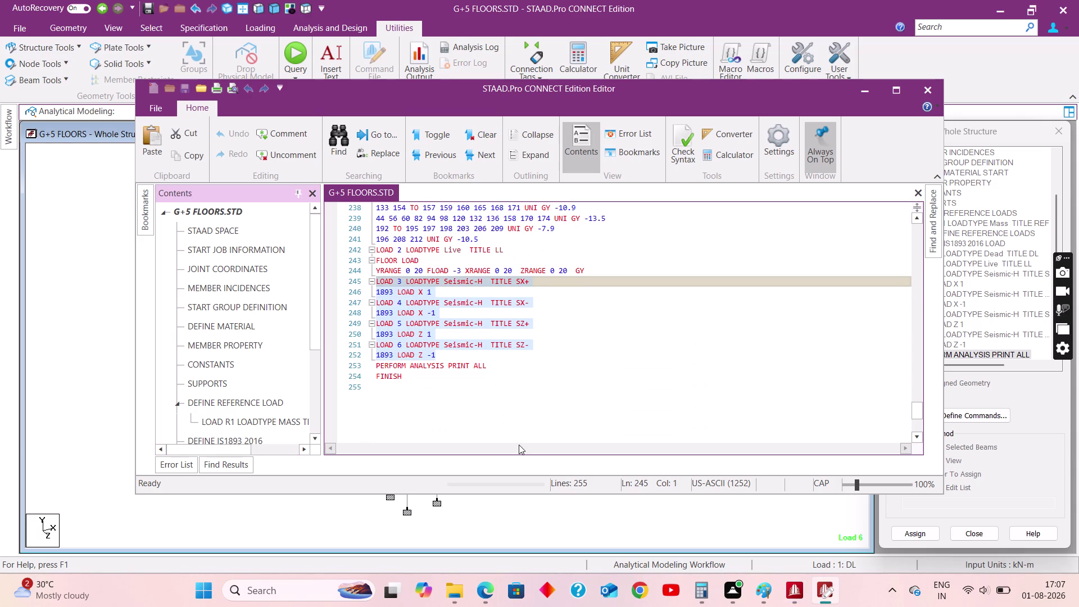
Place the cursor after the ZONE line in the IS1893 definition.
scroll(up, 3)
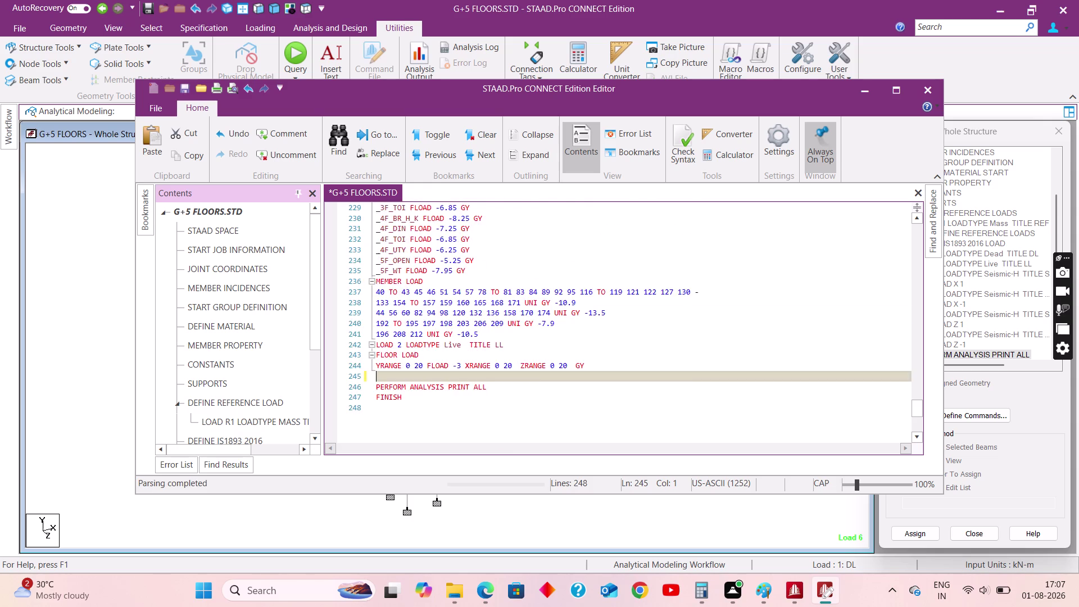
scroll(up, 3)
scroll(up, 3)
scroll(up, 3)
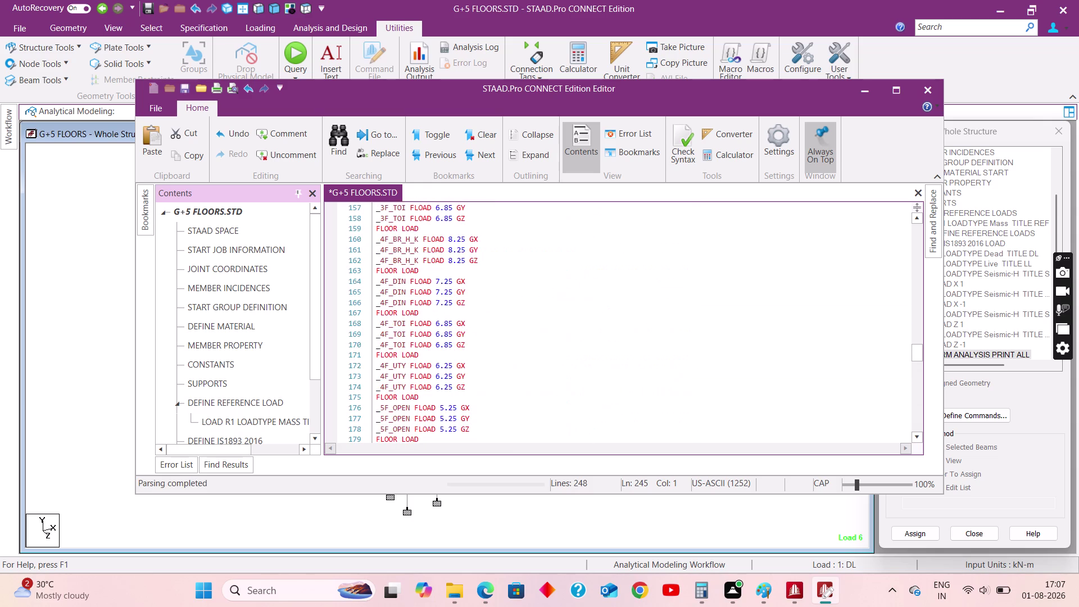
scroll(up, 3)
scroll(up, 3)
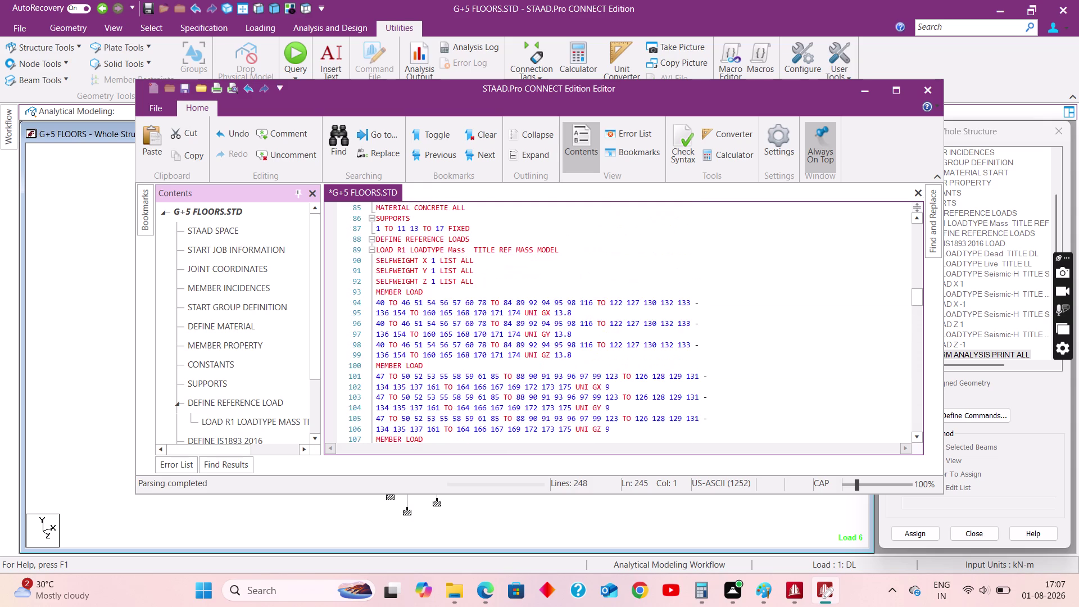
scroll(up, 3)
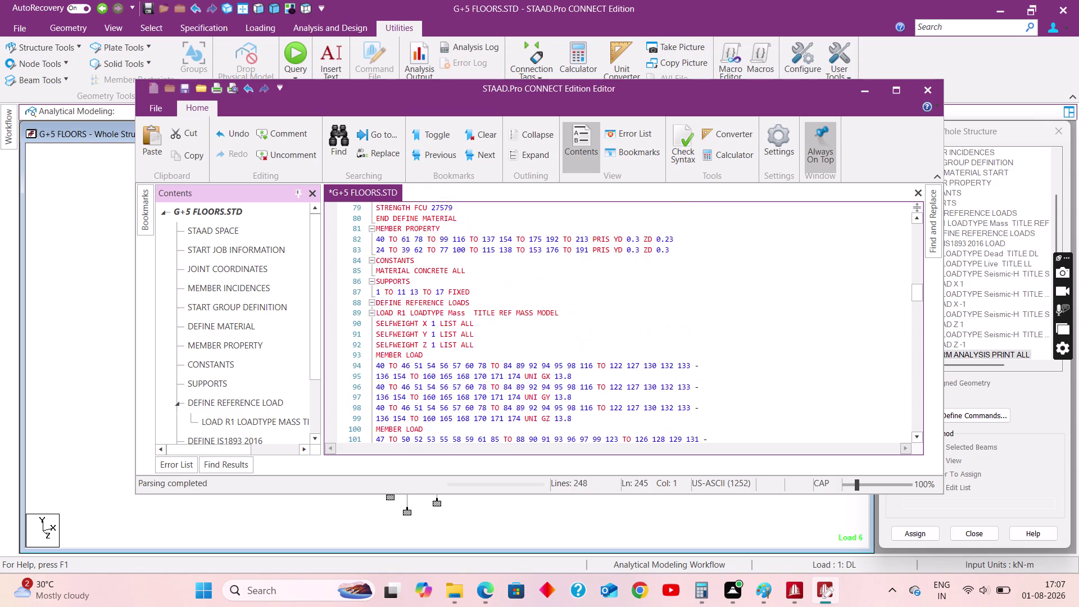
scroll(up, 3)
scroll(up, 3)
scroll(up, 3)
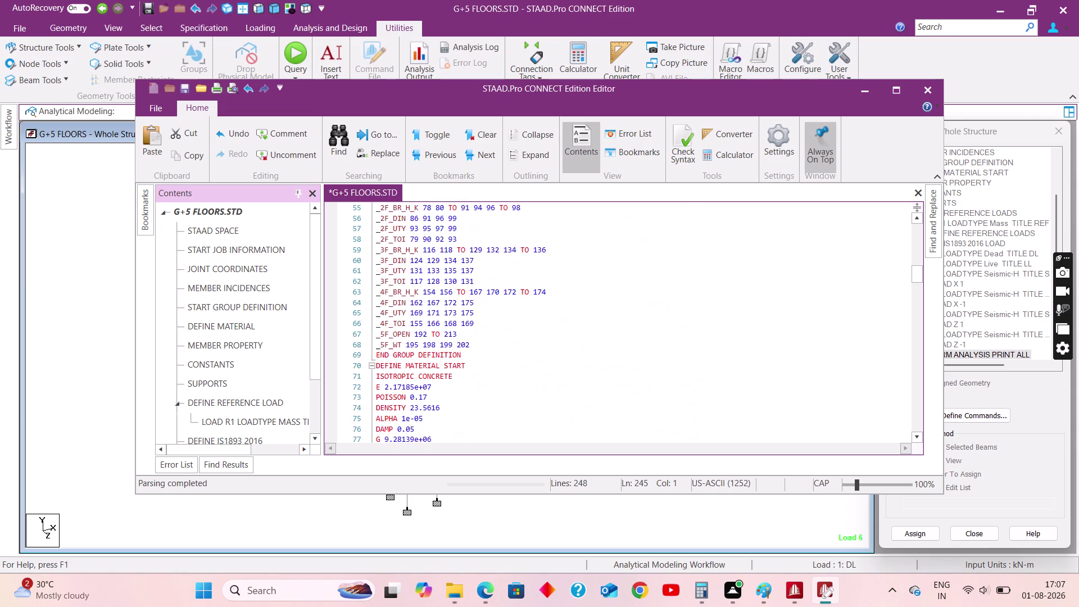
scroll(up, 3)
scroll(up, 3)
scroll(down, 3)
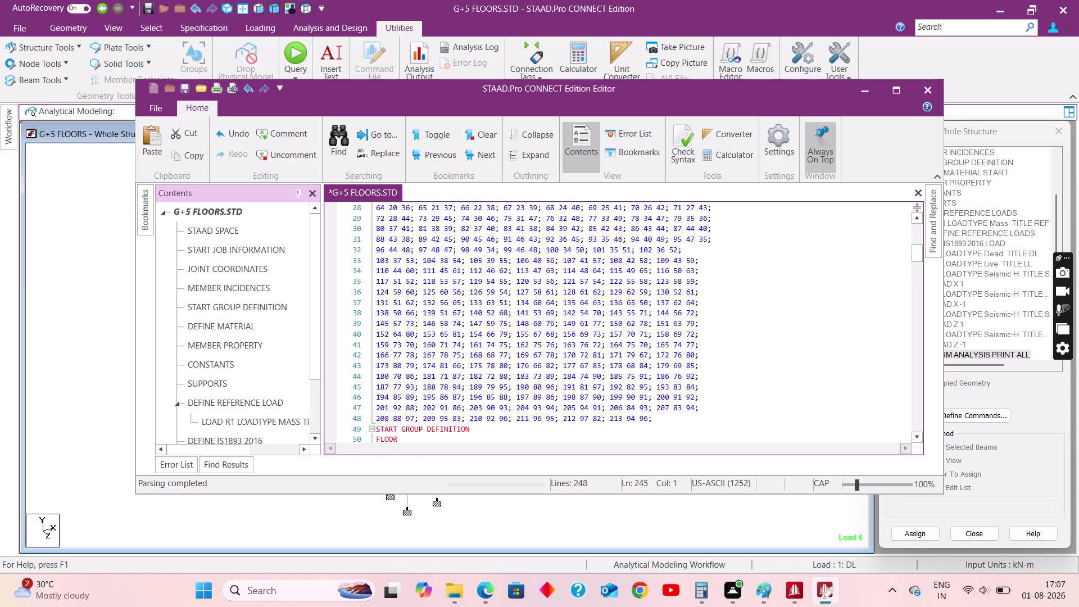
scroll(down, 3)
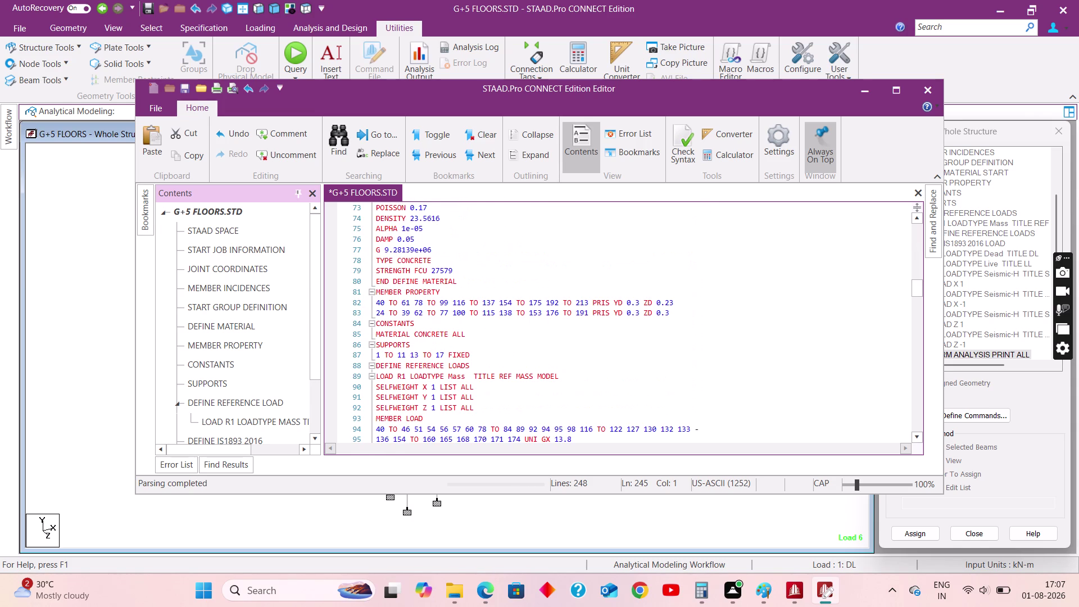
scroll(down, 3)
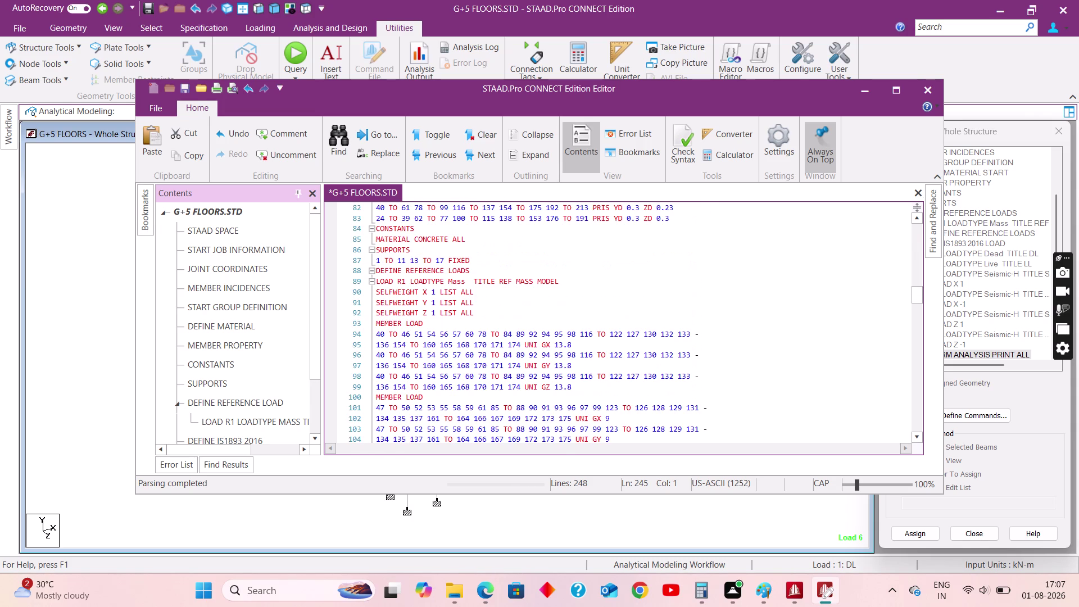
scroll(down, 3)
scroll(down, 3)
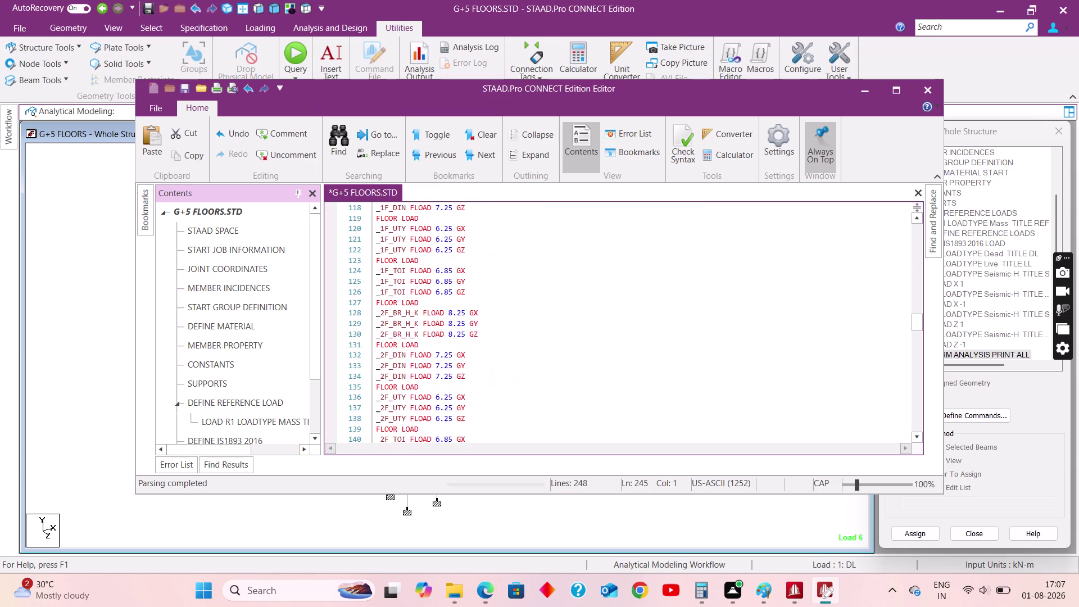
scroll(down, 3)
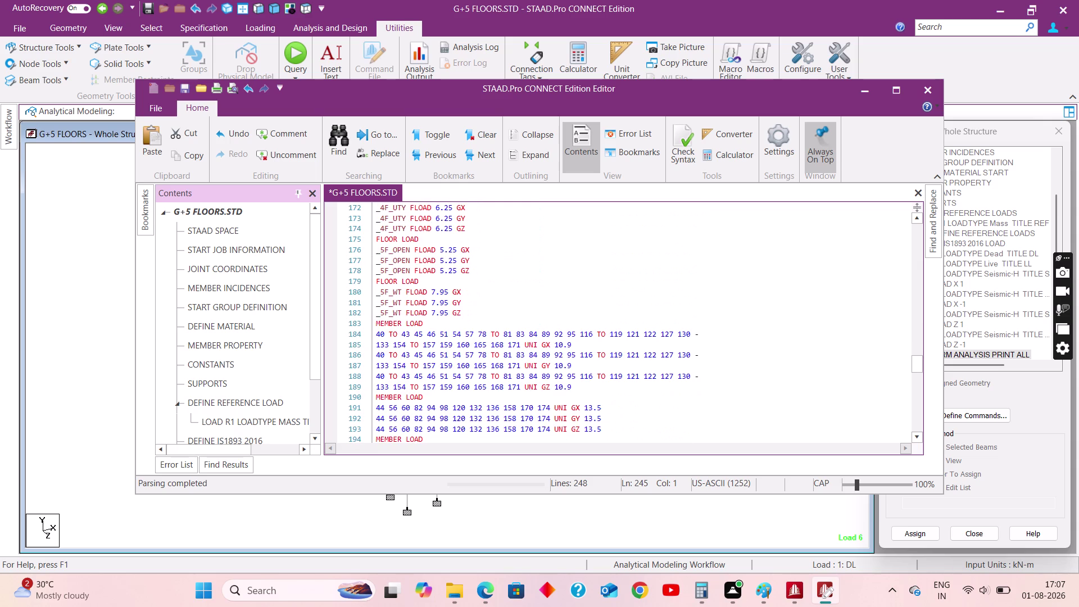
scroll(down, 3)
scroll(down, 3)
scroll(down, 3)
scroll(down, 3)
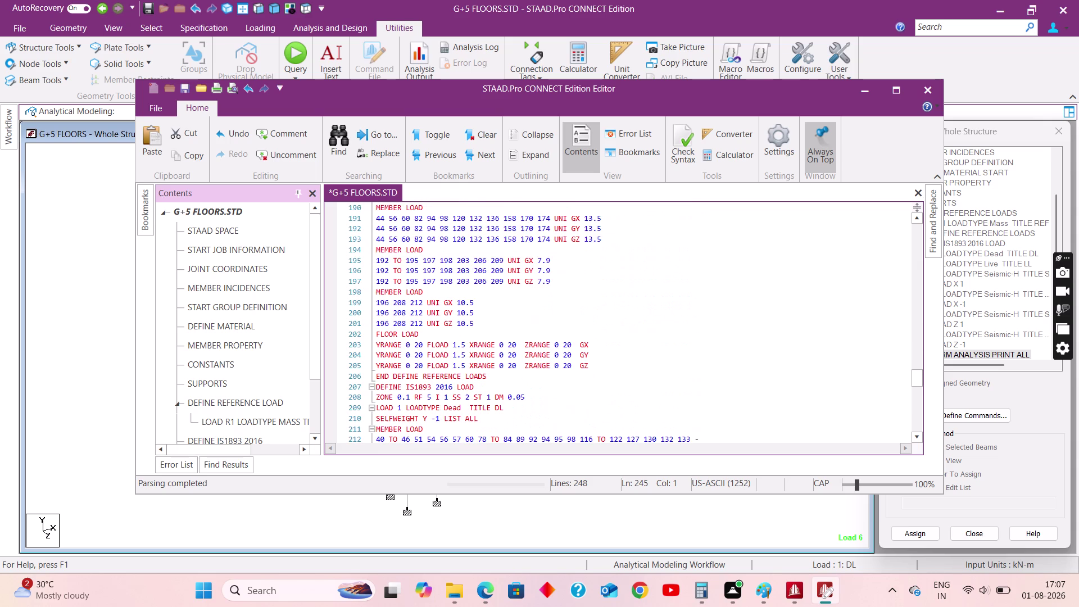
scroll(down, 3)
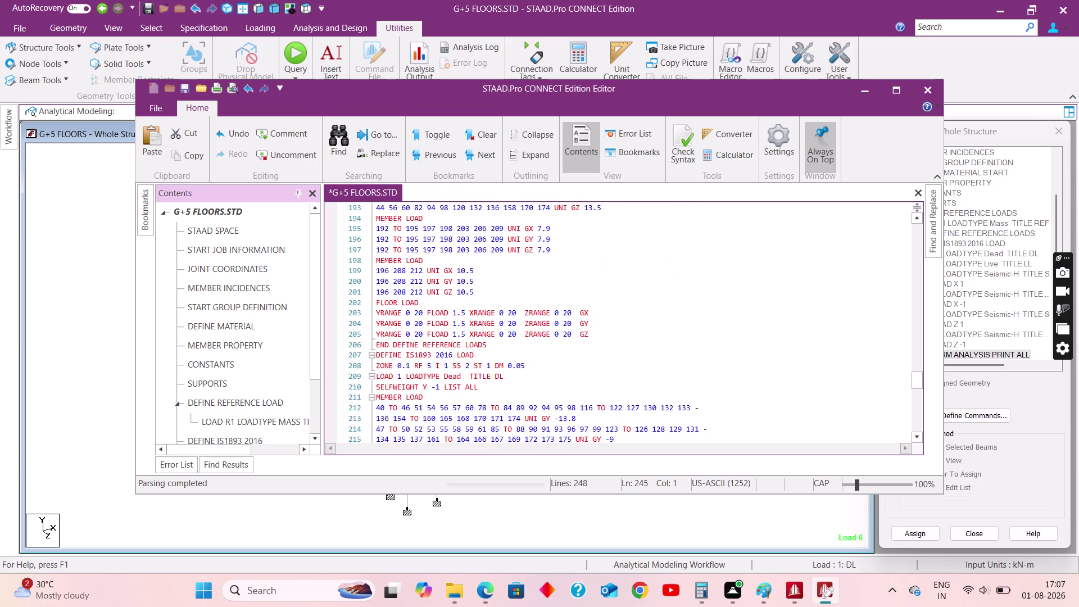
click(529, 363)
Paste the seismic cases under DEFINE IS1893 and renumber the first two as loads 1 and 2.
key(Return)
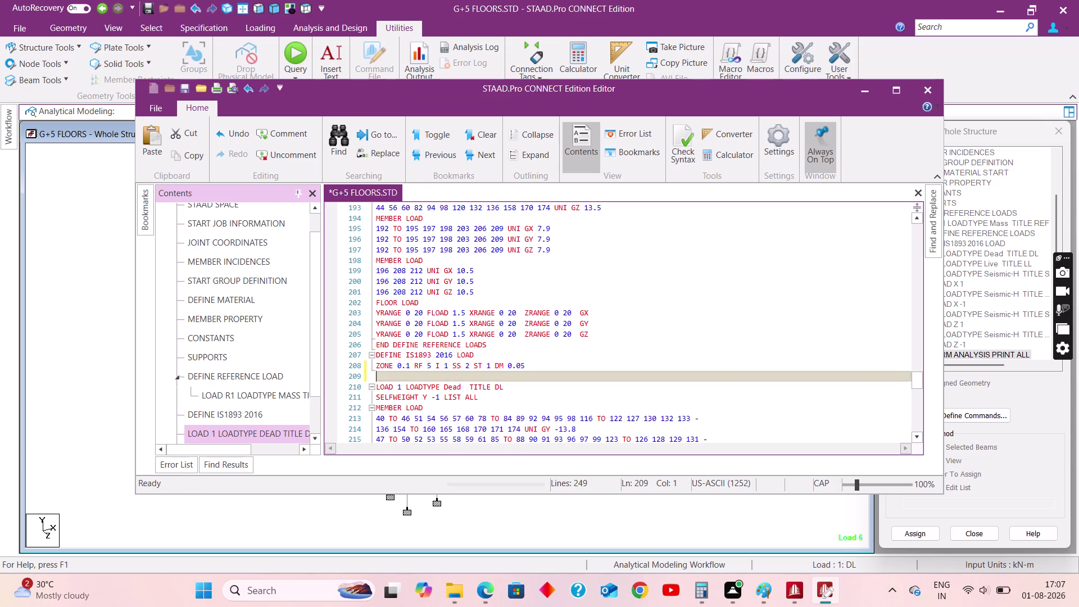
key(ctrl+v)
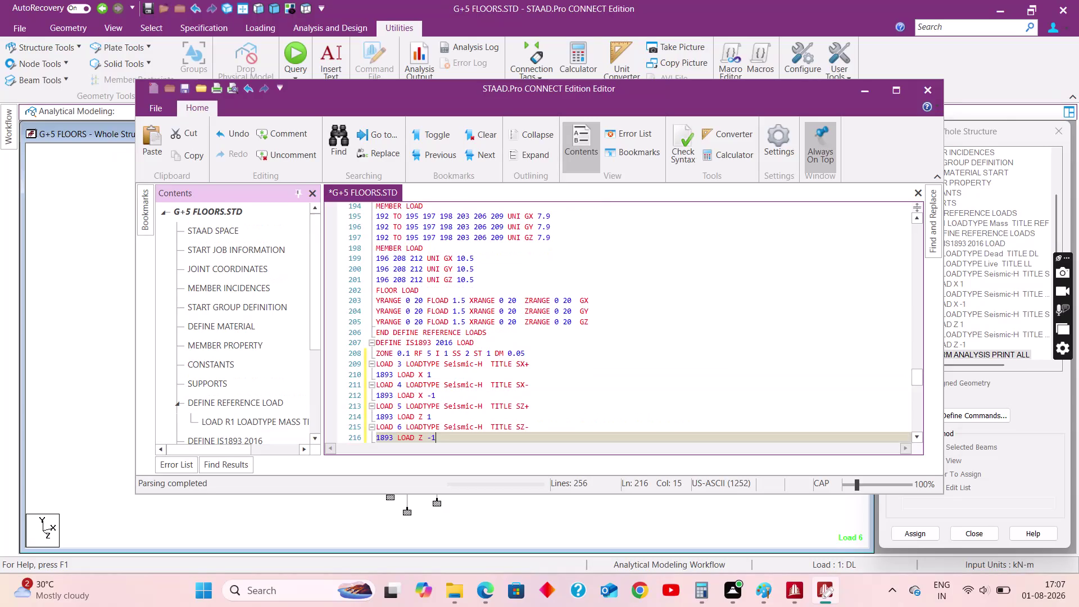
click(400, 365)
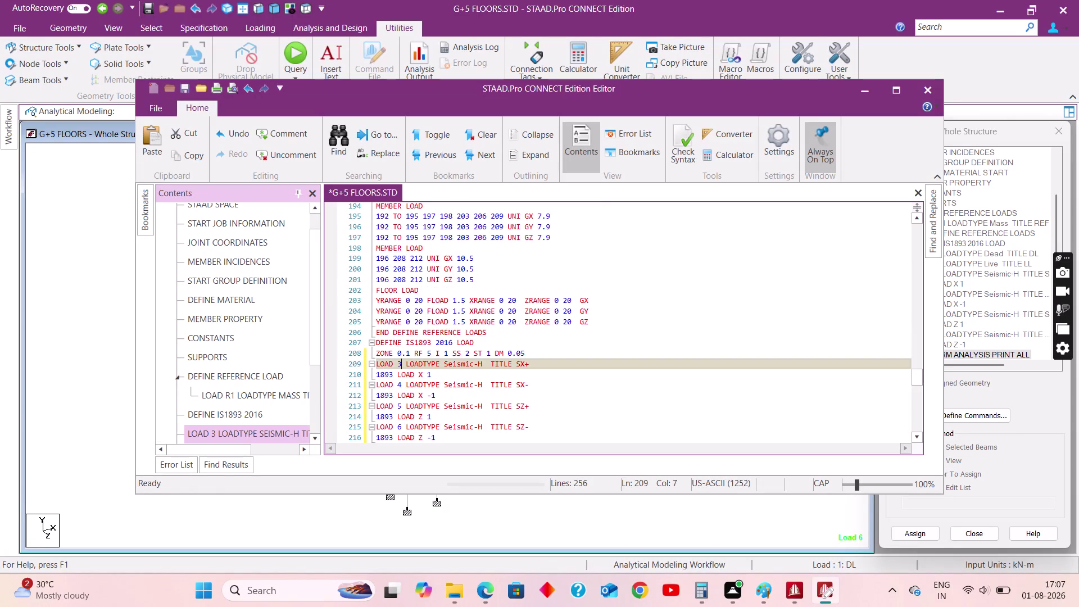
key(BackSpace)
key(1)
click(400, 387)
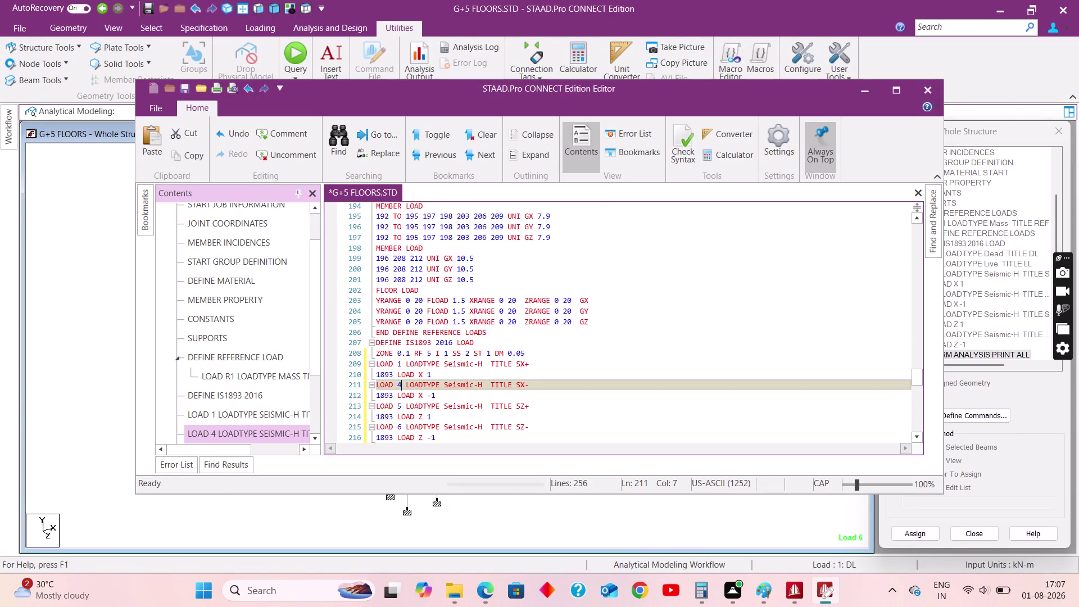
key(BackSpace)
key(2)
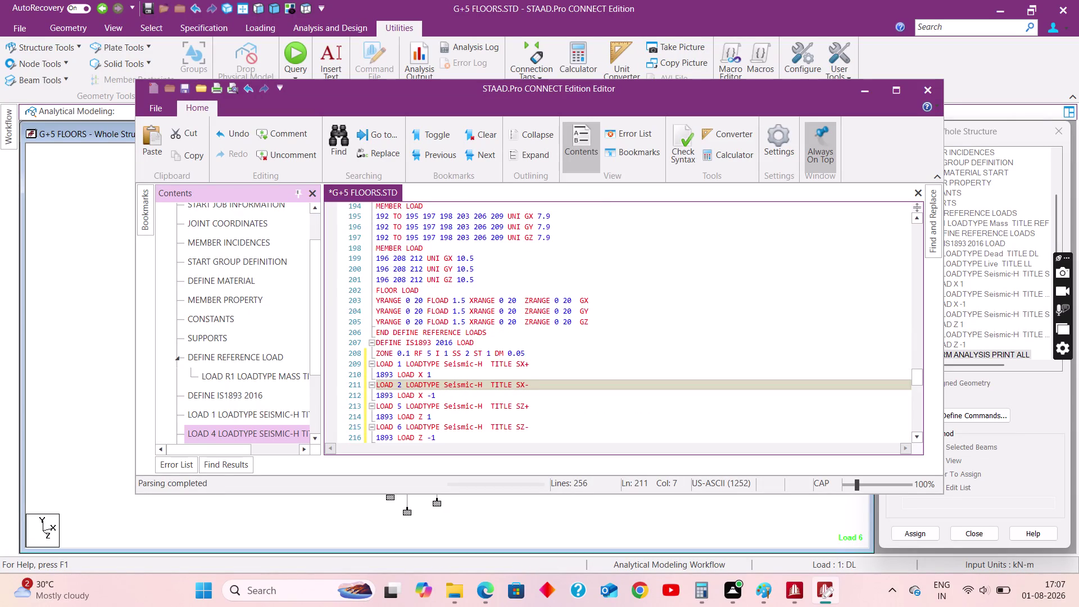
Renumber SZ+ to load 3, SZ- to load 4 and the dead load to 5.
click(402, 406)
key(BackSpace)
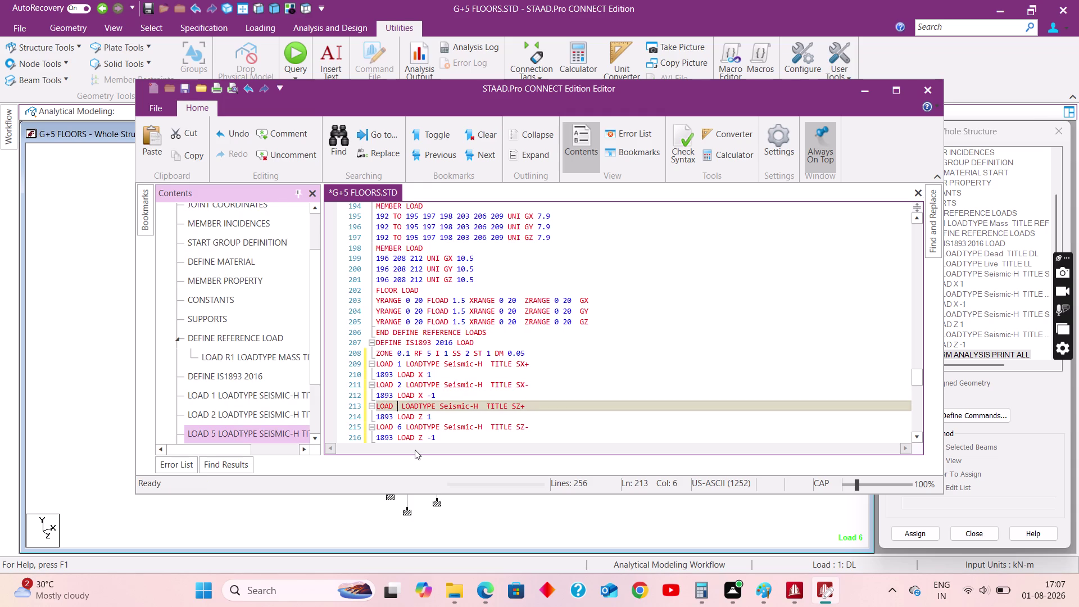
key(3)
click(401, 425)
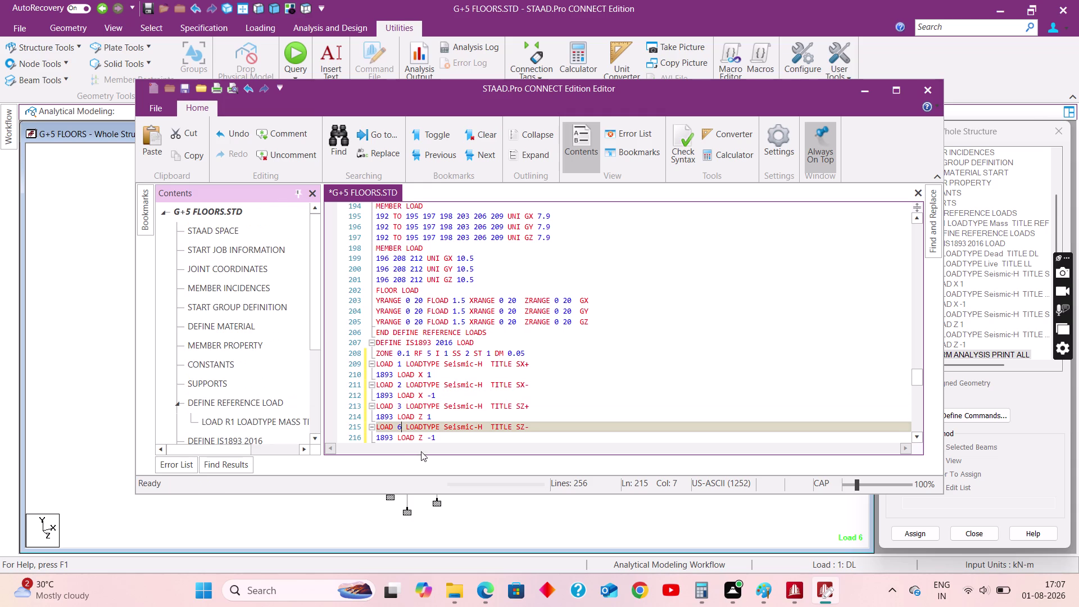
key(BackSpace)
key(4)
scroll(down, 3)
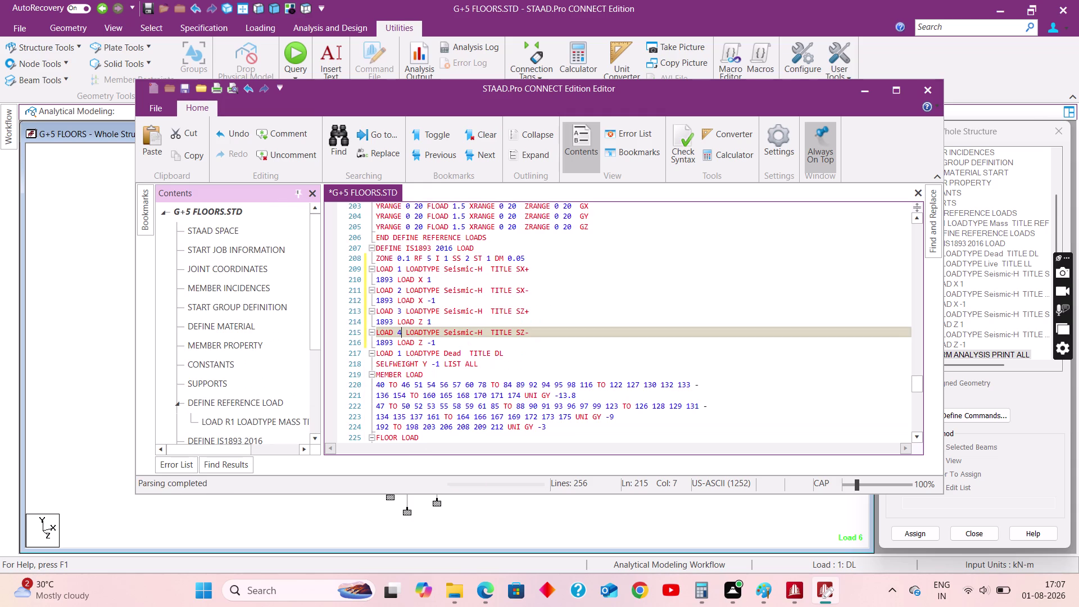
click(402, 355)
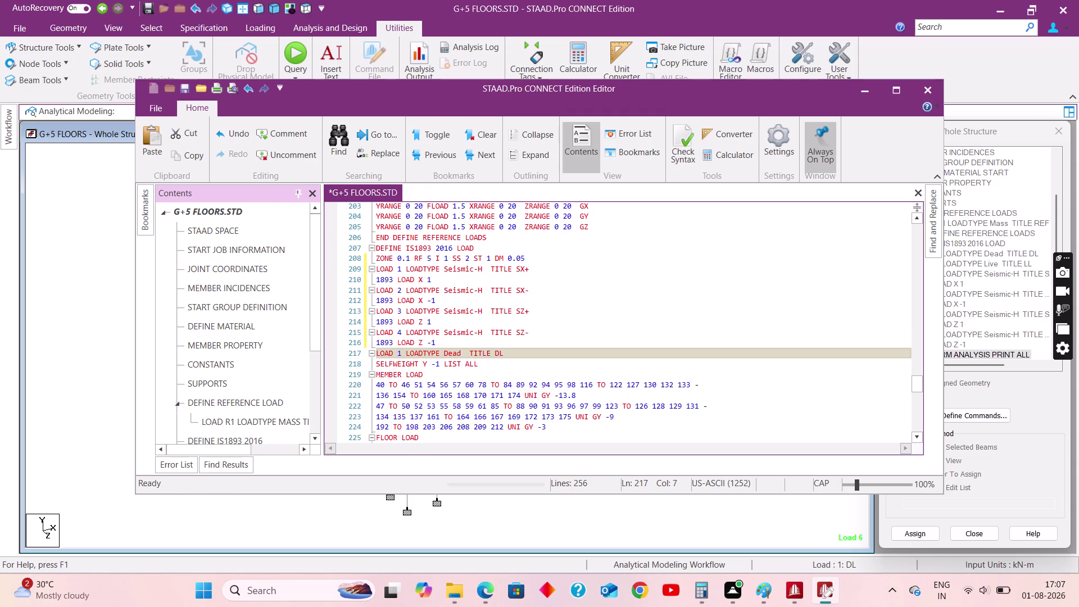
key(BackSpace)
key(5)
scroll(down, 3)
scroll(down, 3)
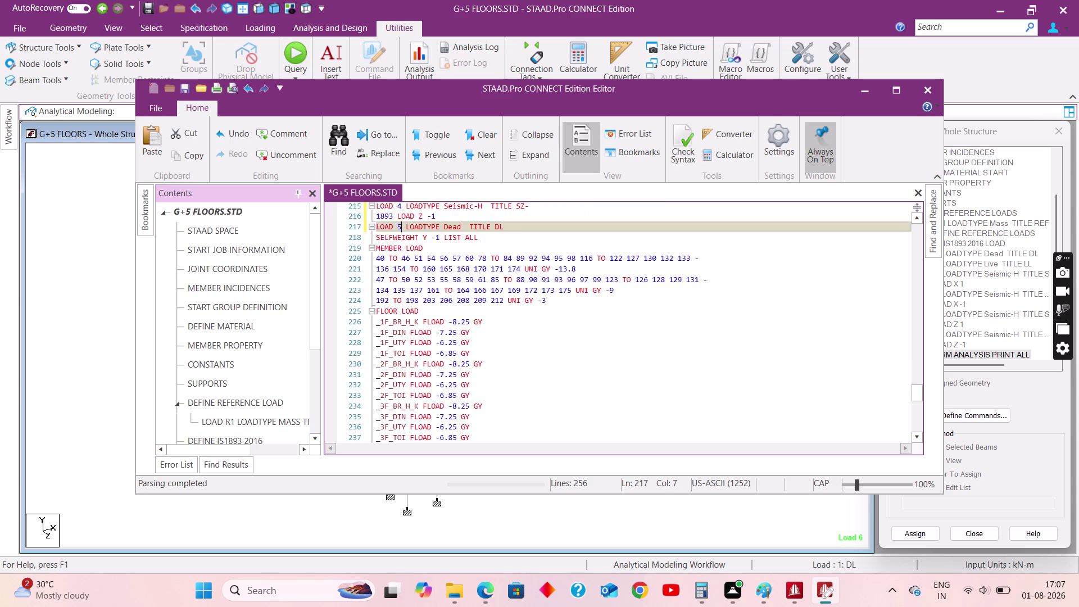
scroll(down, 3)
scroll(down, 3)
Renumber the Live load from 2 to 6, then close the editor and save changes.
click(401, 354)
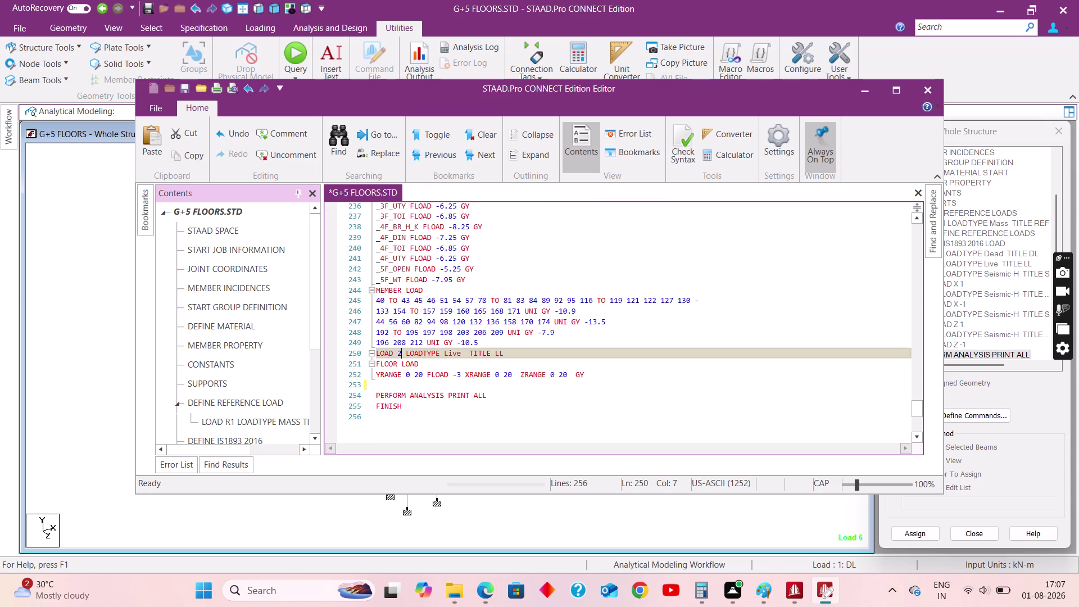
key(BackSpace)
key(6)
click(921, 90)
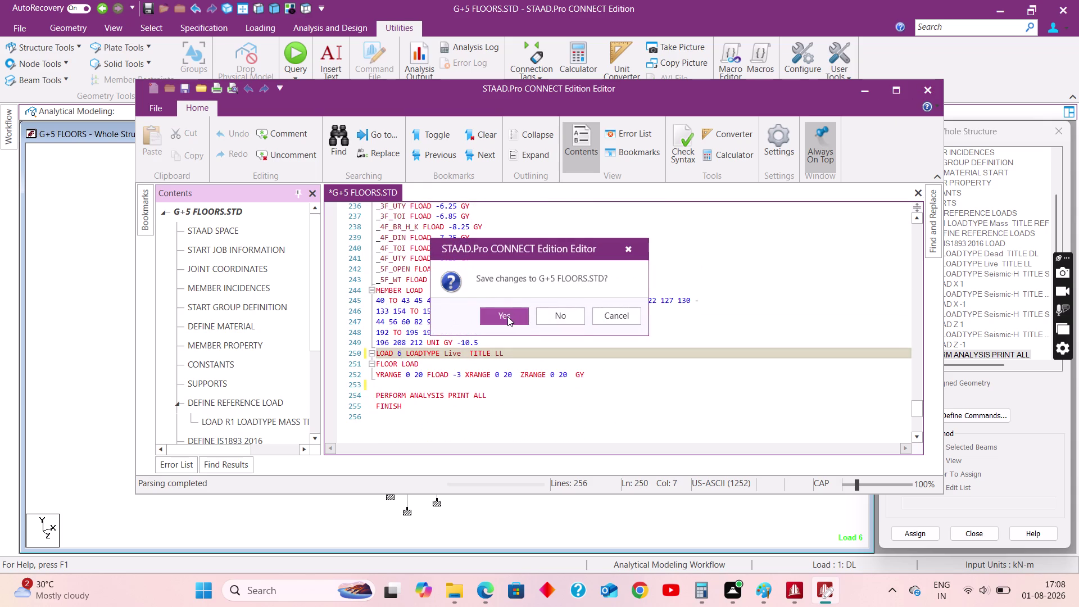
click(507, 316)
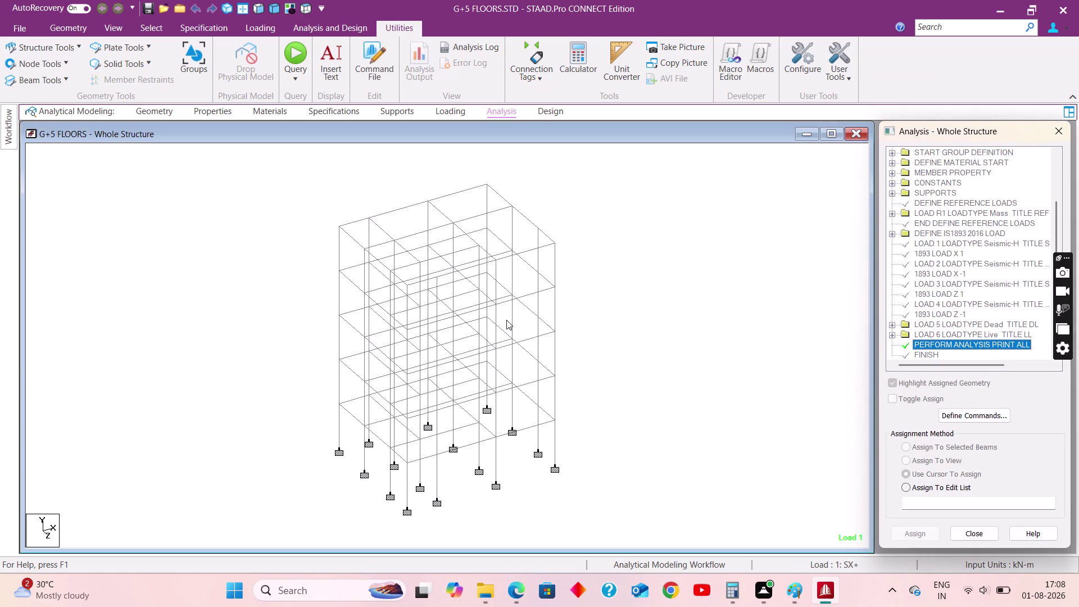
click(301, 24)
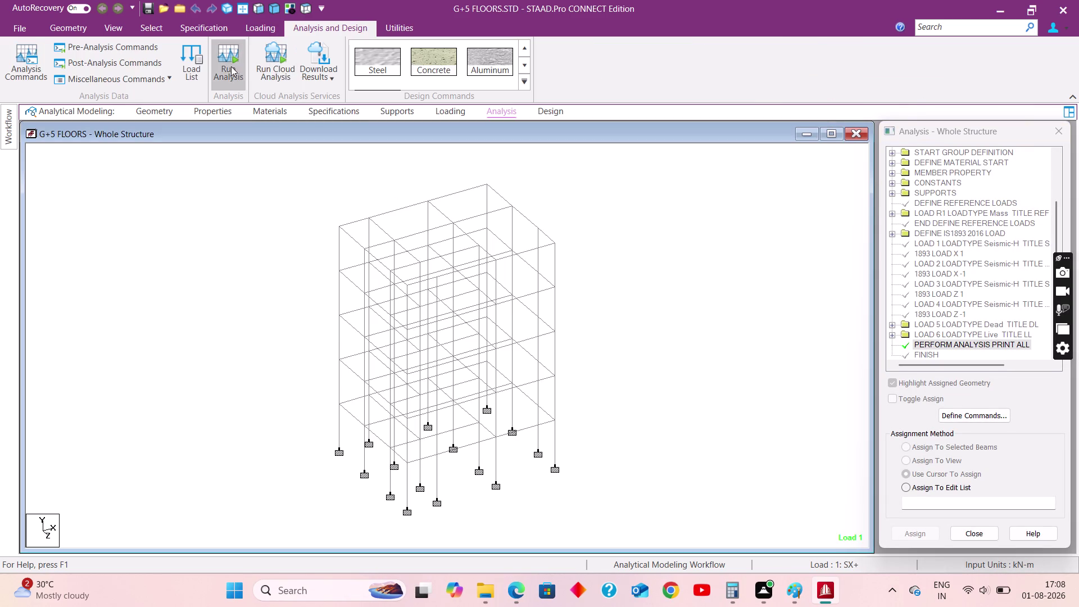
Rerun the analysis with 0 errors, then open the Loading page's load case details.
click(231, 66)
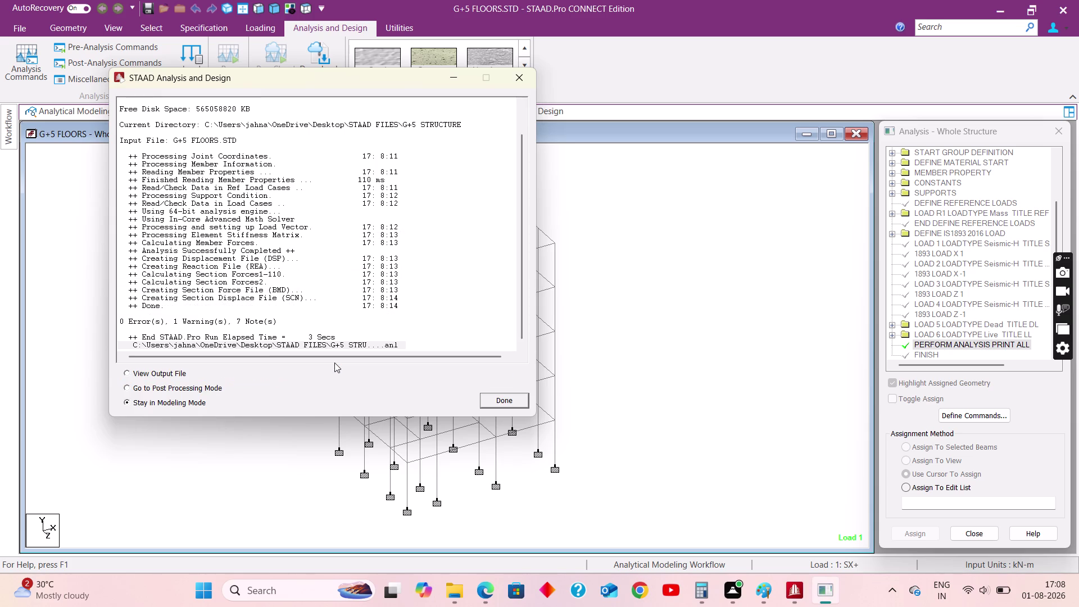
click(511, 80)
click(444, 113)
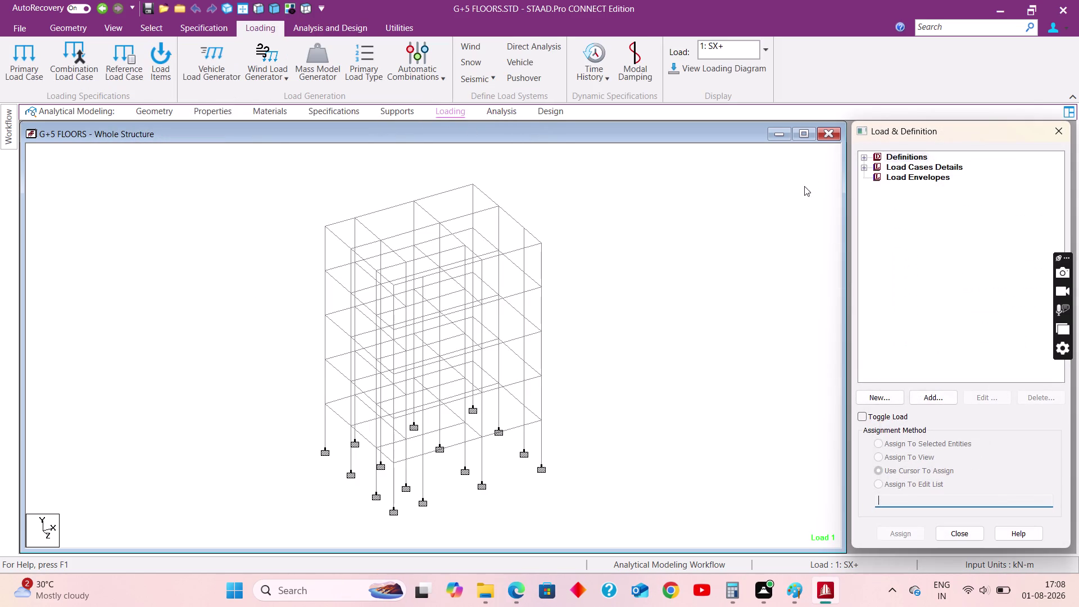
click(863, 165)
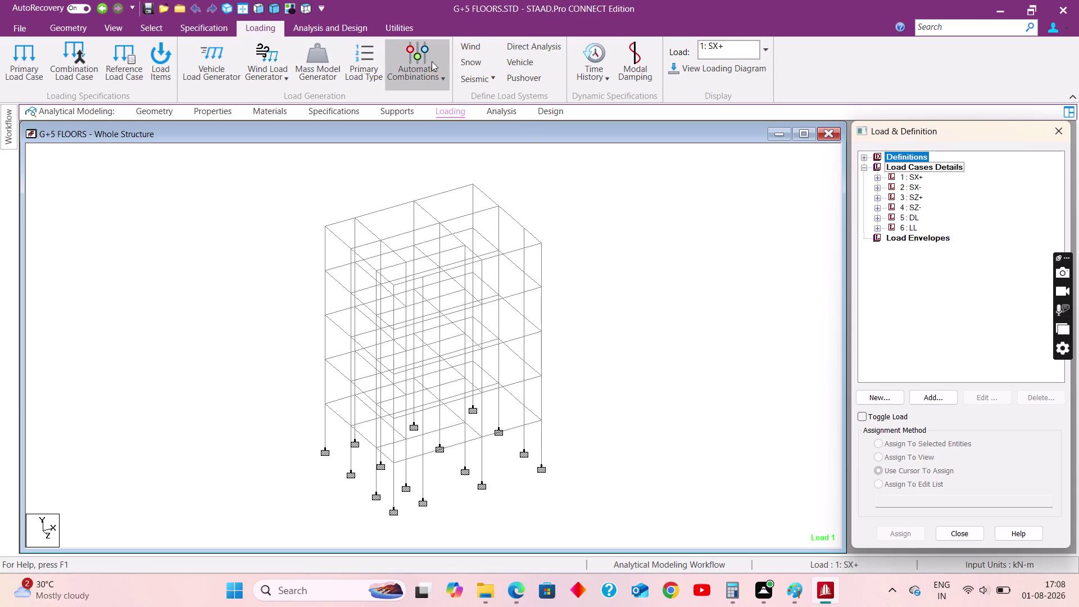
Start an IS 875 Part 3 wind load for a rectangular clad building with 3 m height interval.
click(264, 63)
click(281, 99)
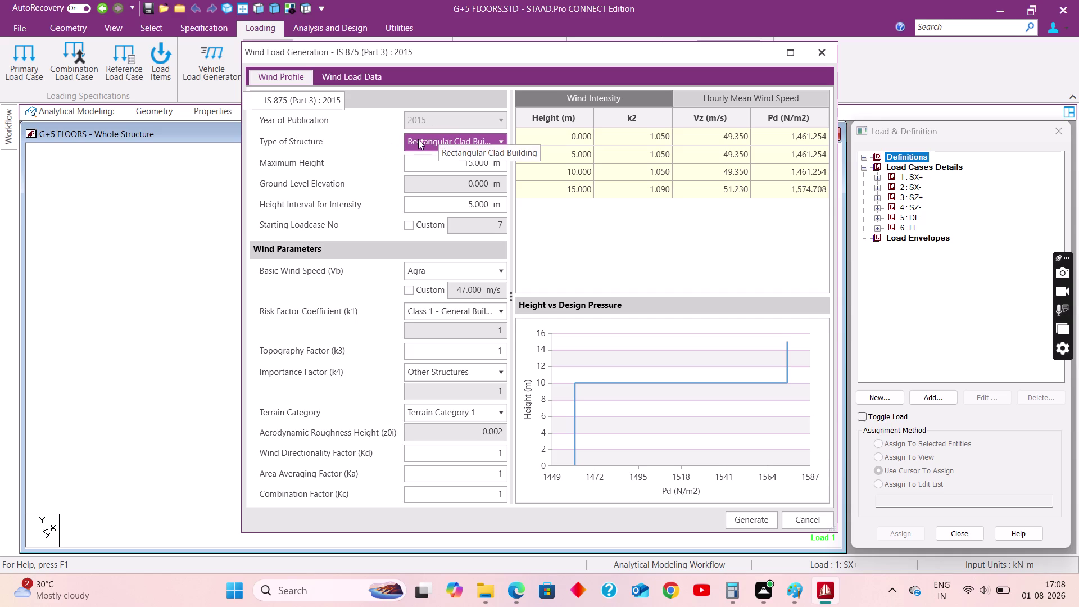
click(418, 139)
click(418, 139)
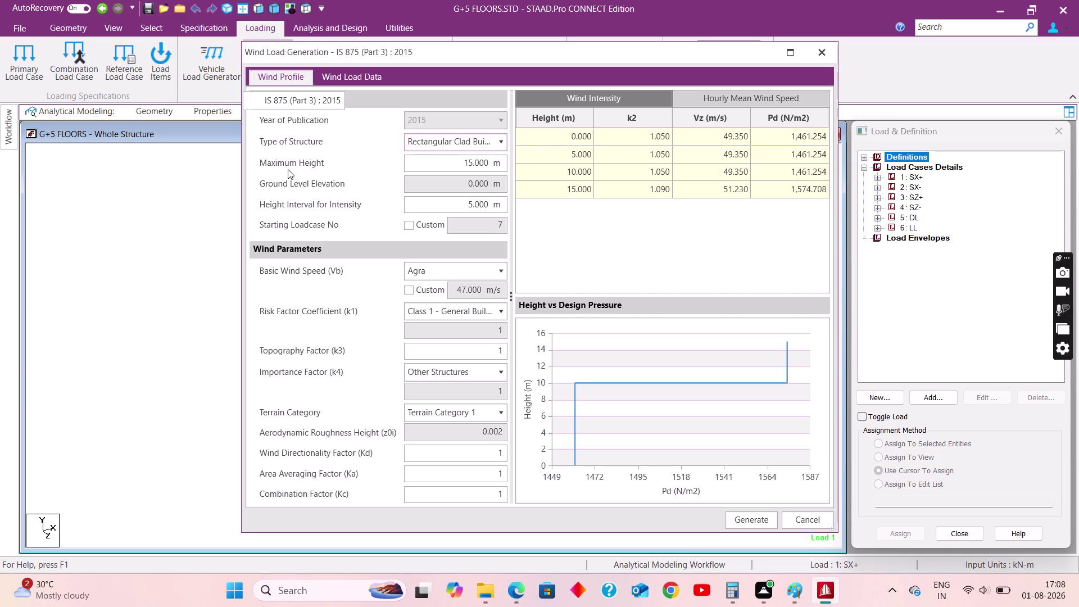
drag(488, 53, 633, 85)
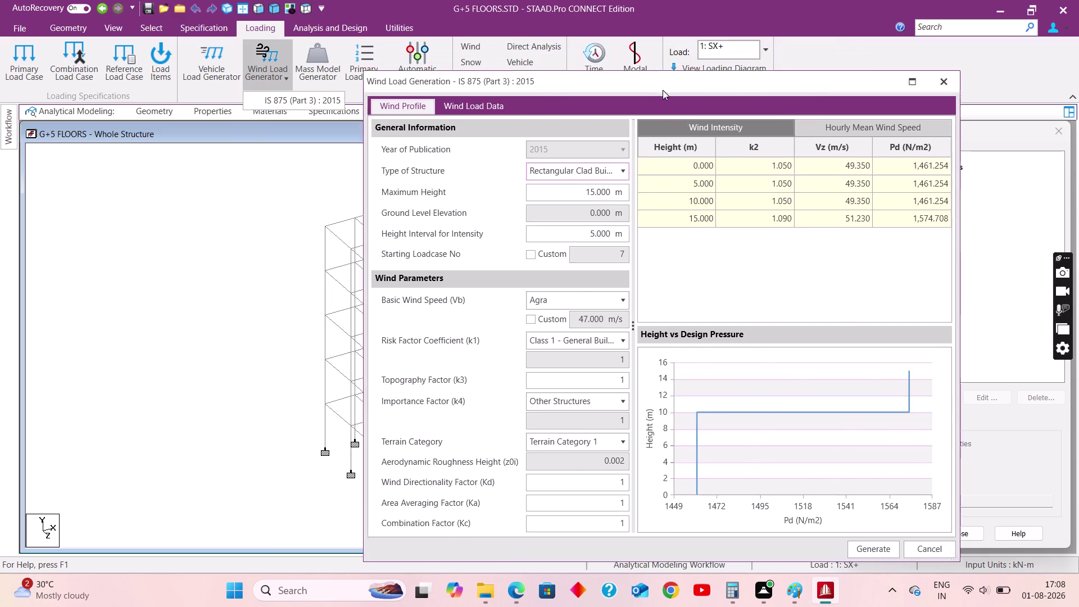
drag(632, 84, 770, 94)
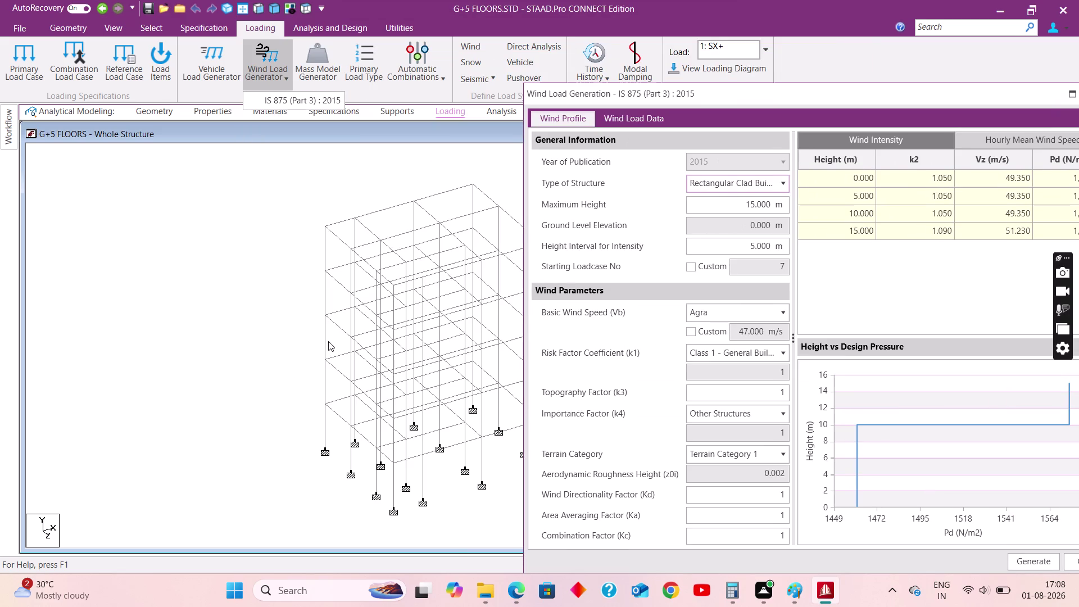
drag(721, 124, 664, 123)
drag(746, 246, 794, 245)
key(3)
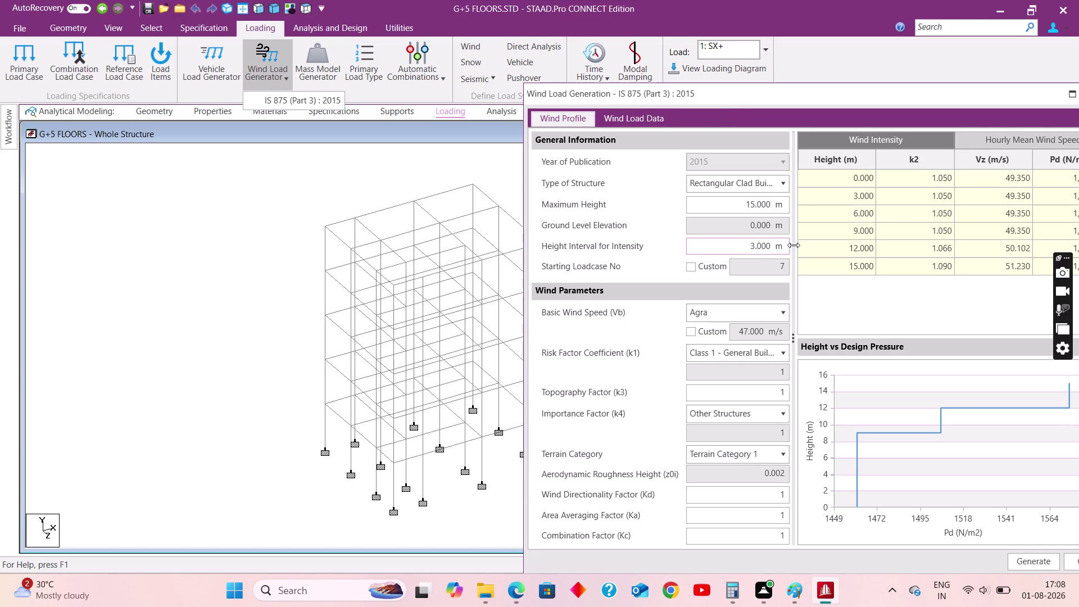
Choose Hyderabad (44 m/s) as the basic wind speed.
click(660, 316)
click(725, 316)
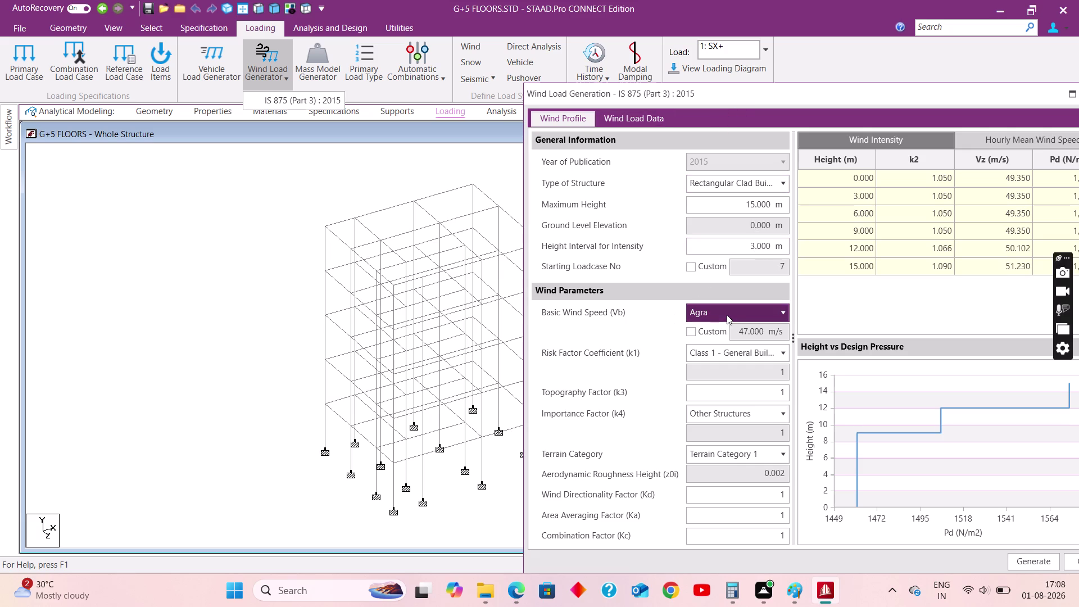
text(HY)
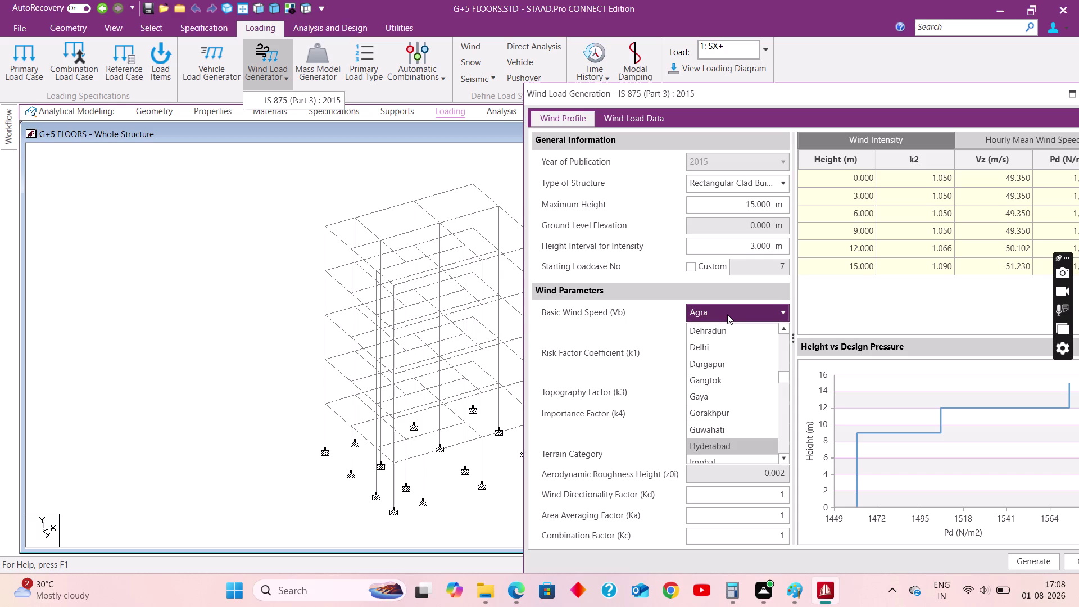
click(728, 441)
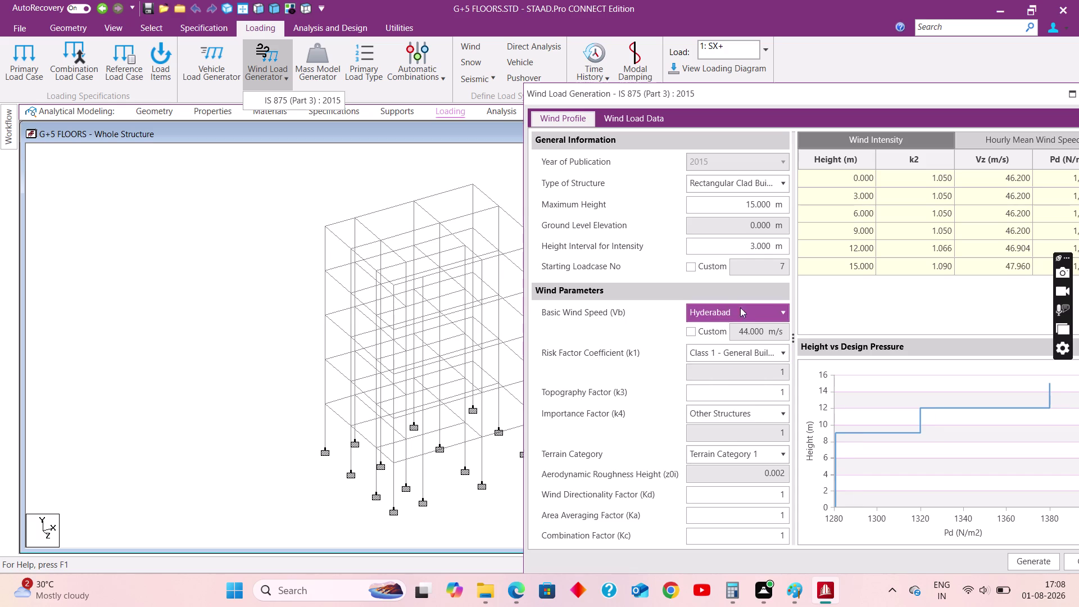
drag(736, 97, 730, 96)
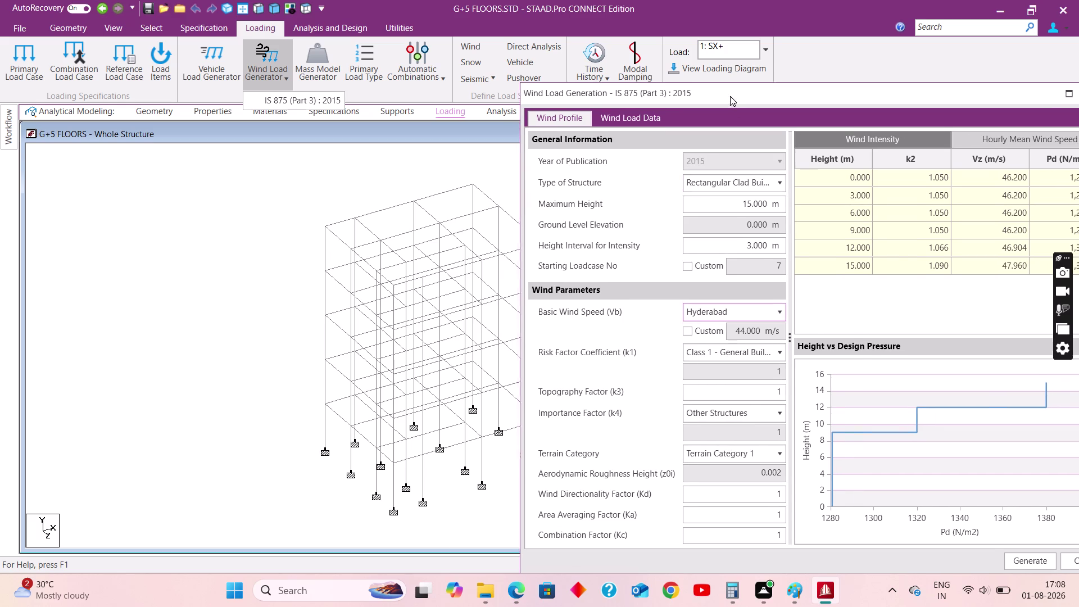
drag(730, 96, 600, 75)
click(795, 591)
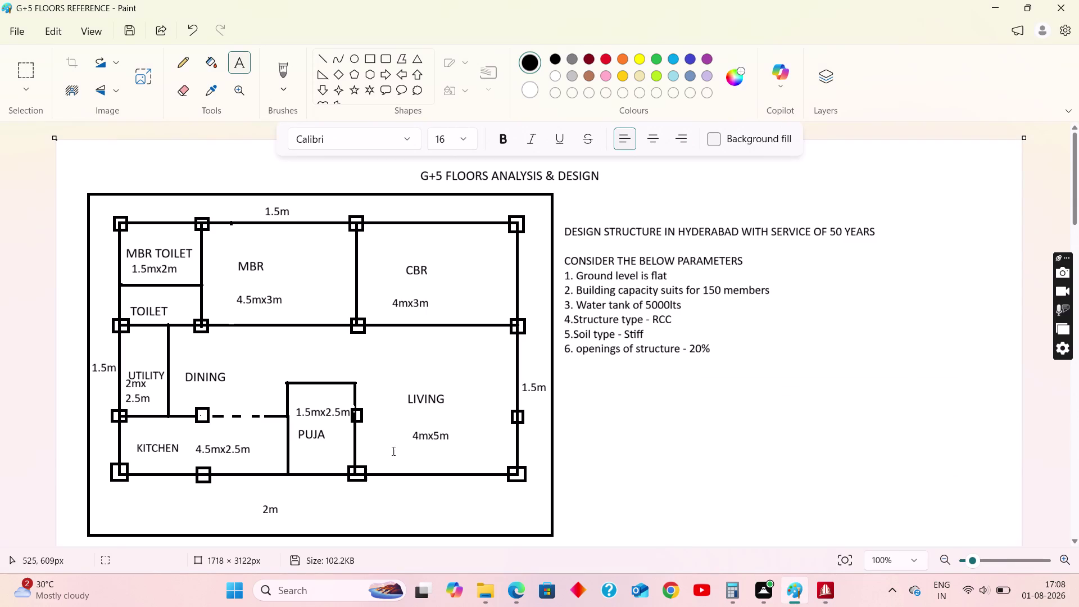
Add the note 'As per code book' beside SEISMIC LOADS in Paint.
scroll(down, 3)
scroll(up, 3)
scroll(down, 3)
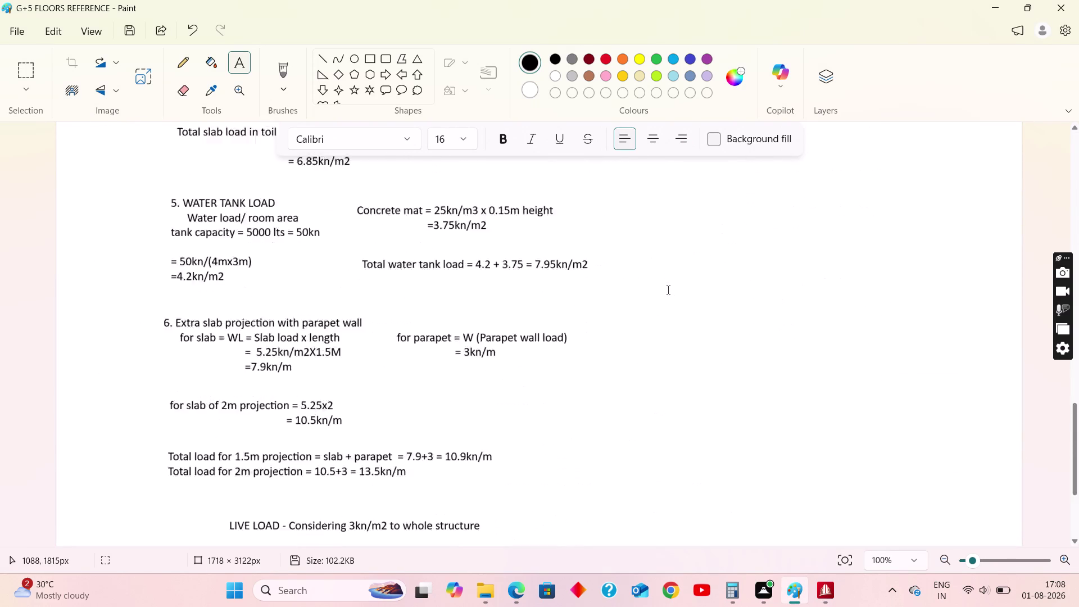
scroll(down, 3)
click(257, 378)
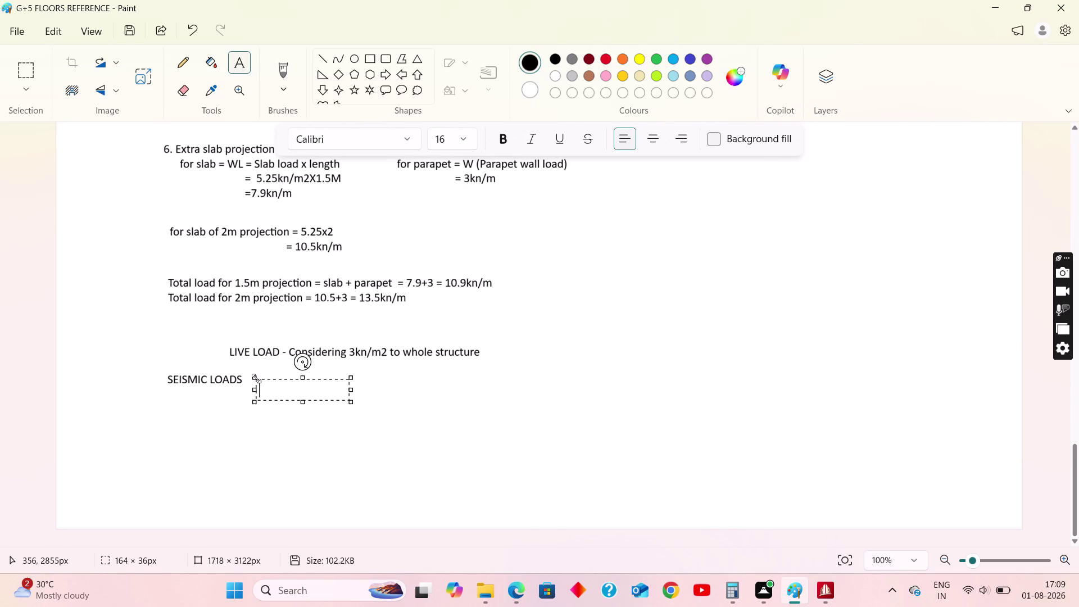
drag(256, 379, 254, 370)
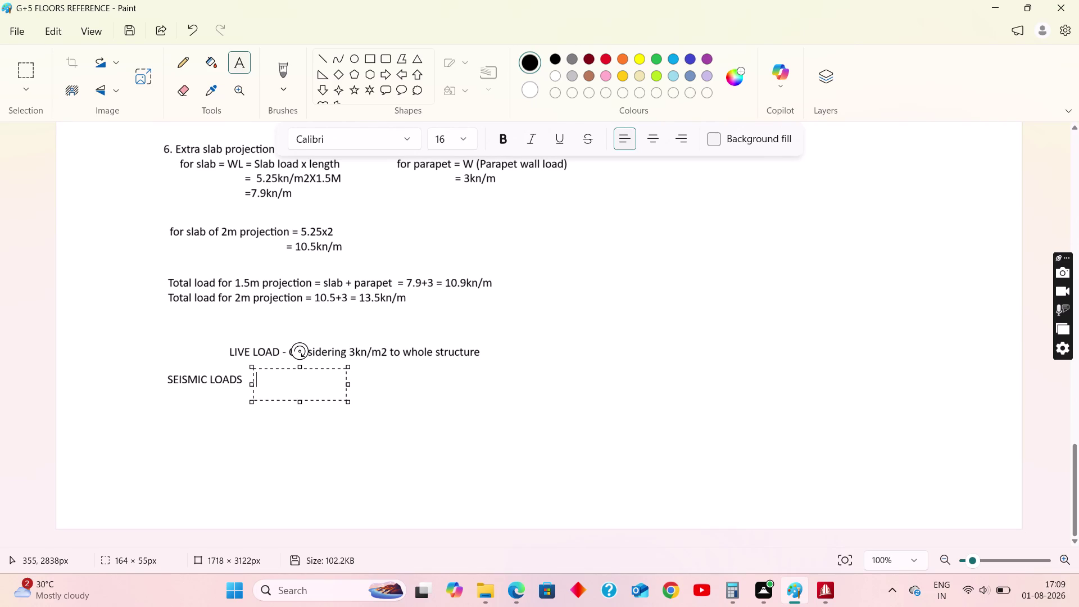
text(s per)
key(space)
text(code book)
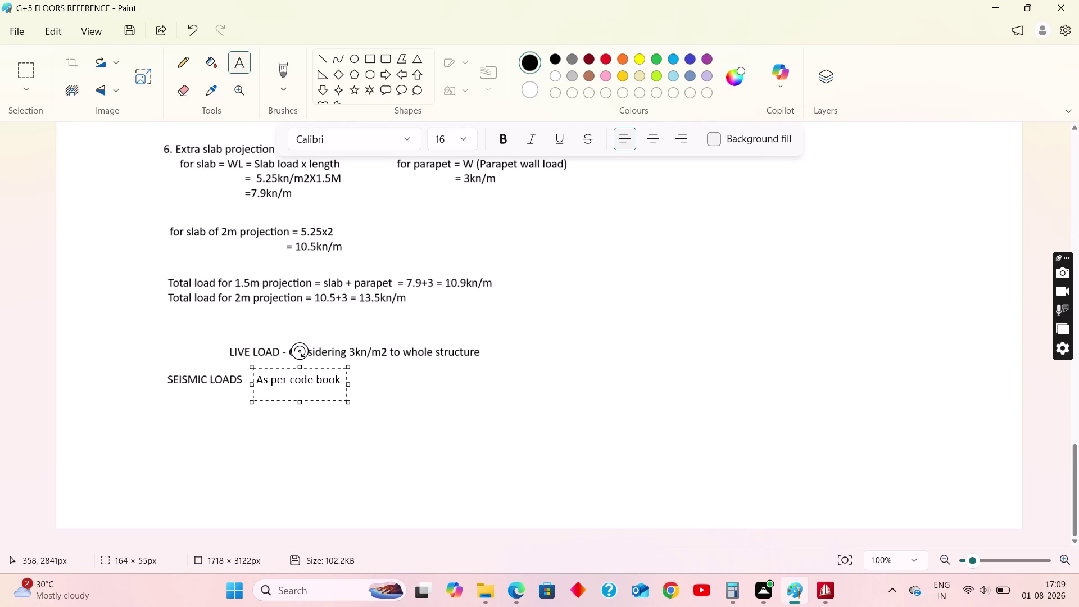
click(361, 406)
click(407, 412)
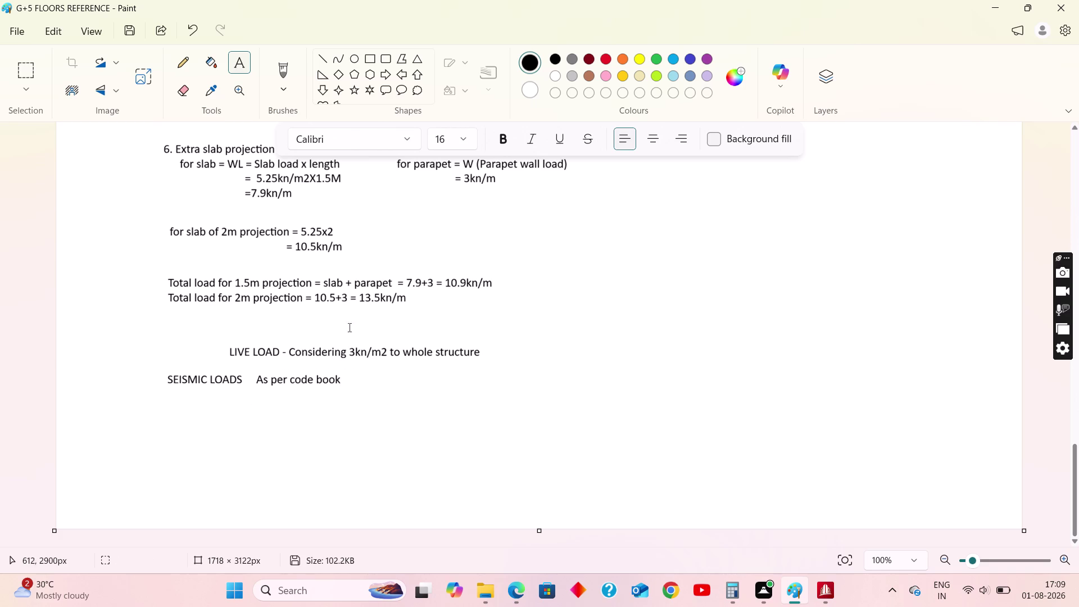
Add a 'Wind loads' heading below the seismic loads note.
click(240, 61)
drag(171, 402, 439, 442)
text(in)
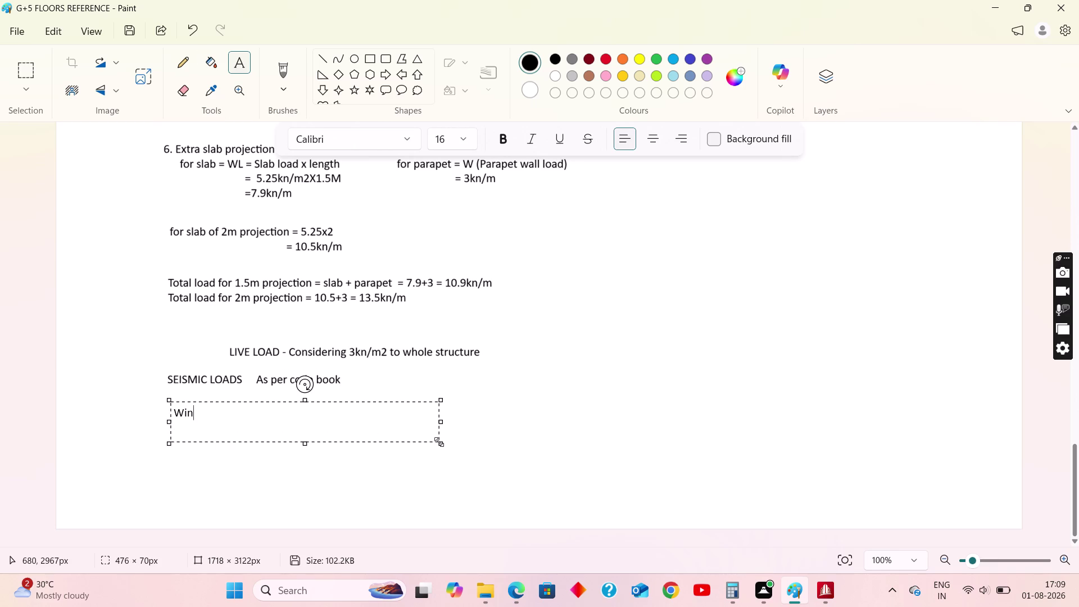
text(d loads)
click(817, 589)
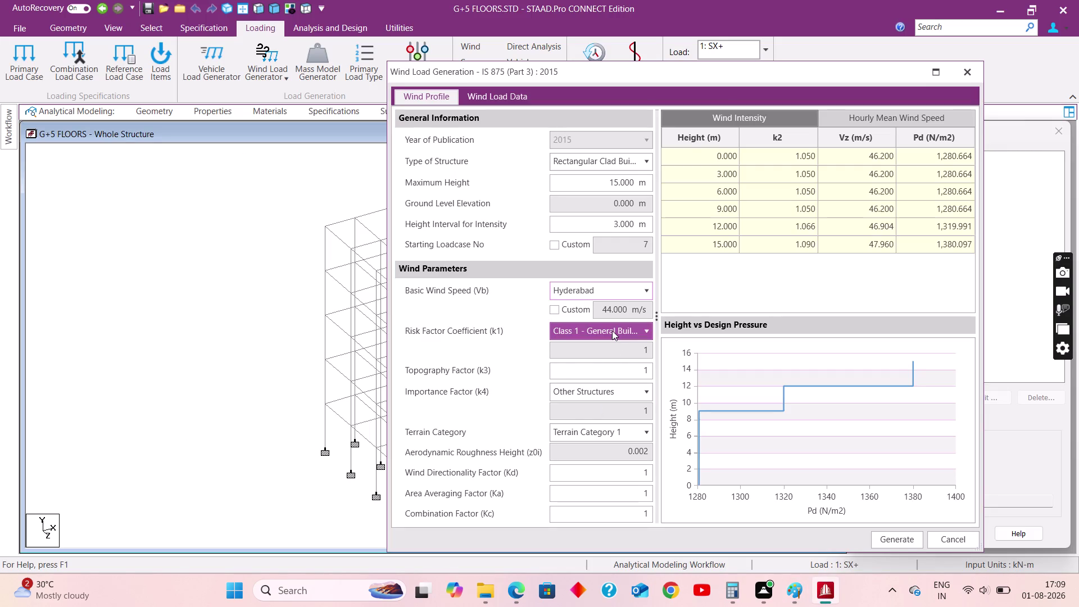
Keep Class 1 General Buildings as the risk factor and open the CODE BOOKS folder.
click(612, 331)
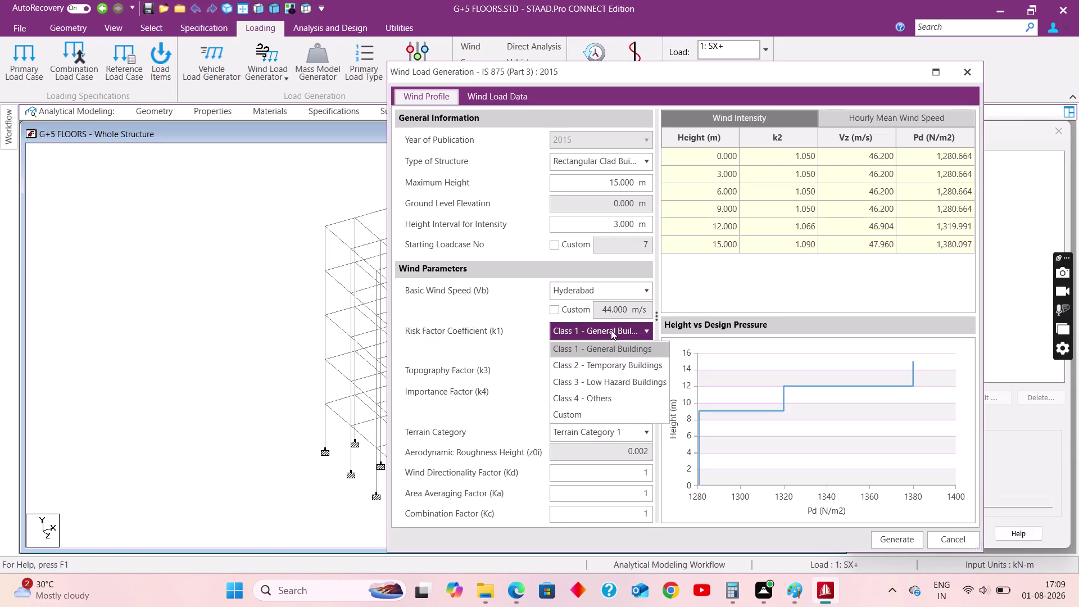
click(615, 348)
click(511, 588)
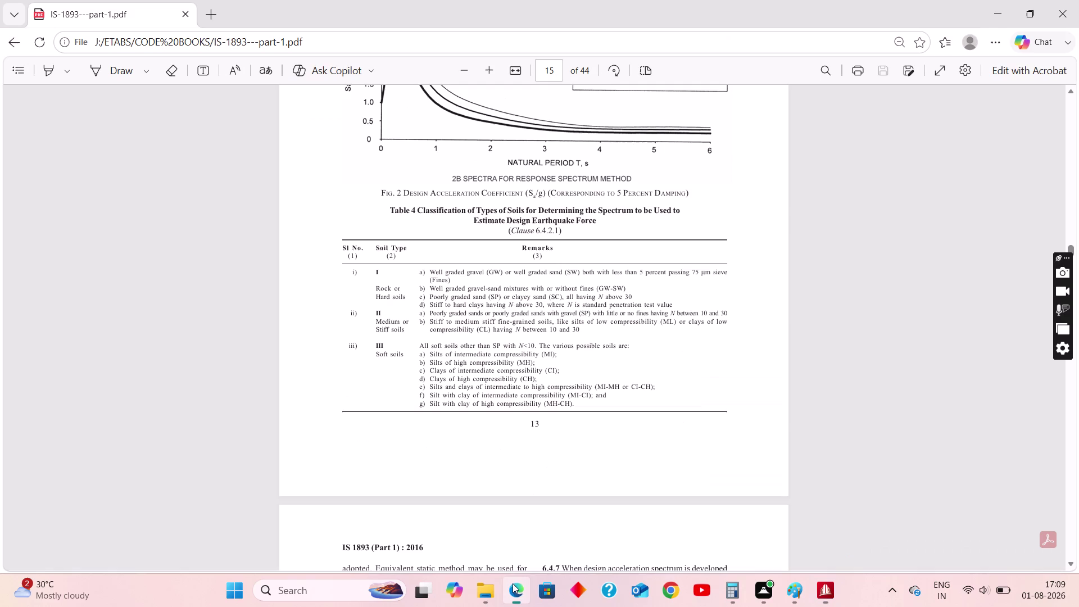
click(1076, 14)
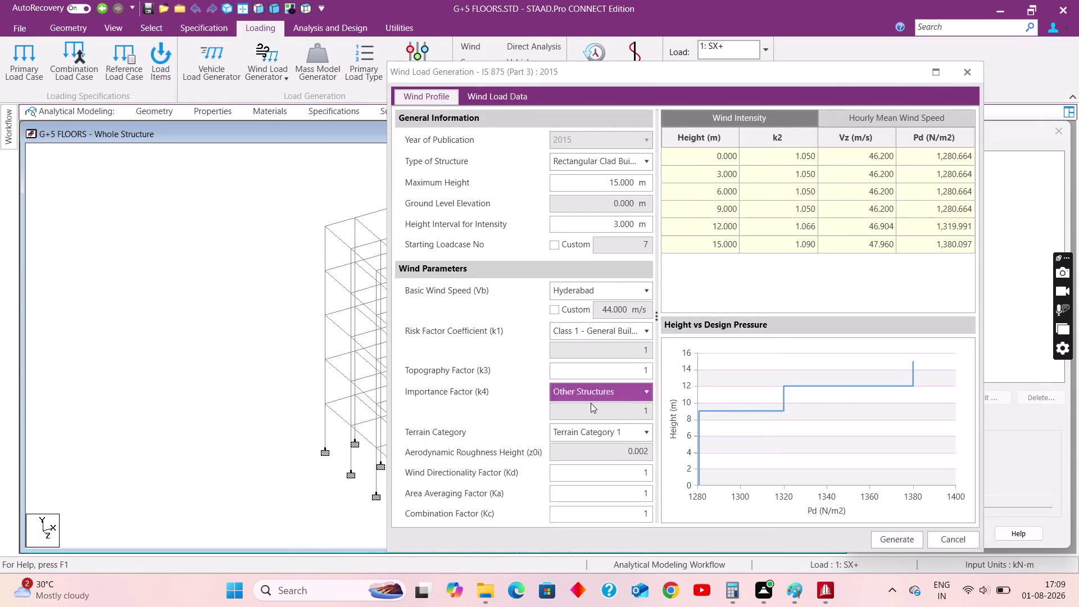
click(492, 589)
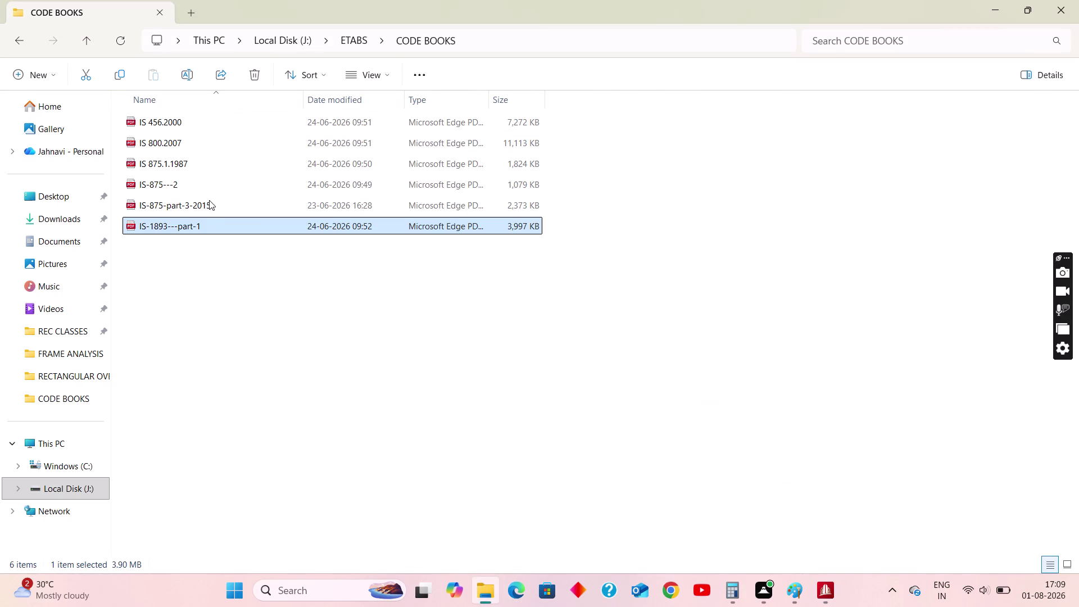
Check Table 1 risk coefficients in the IS-875-part-3-2015 PDF, then bring back the Paint notes.
double_click(208, 206)
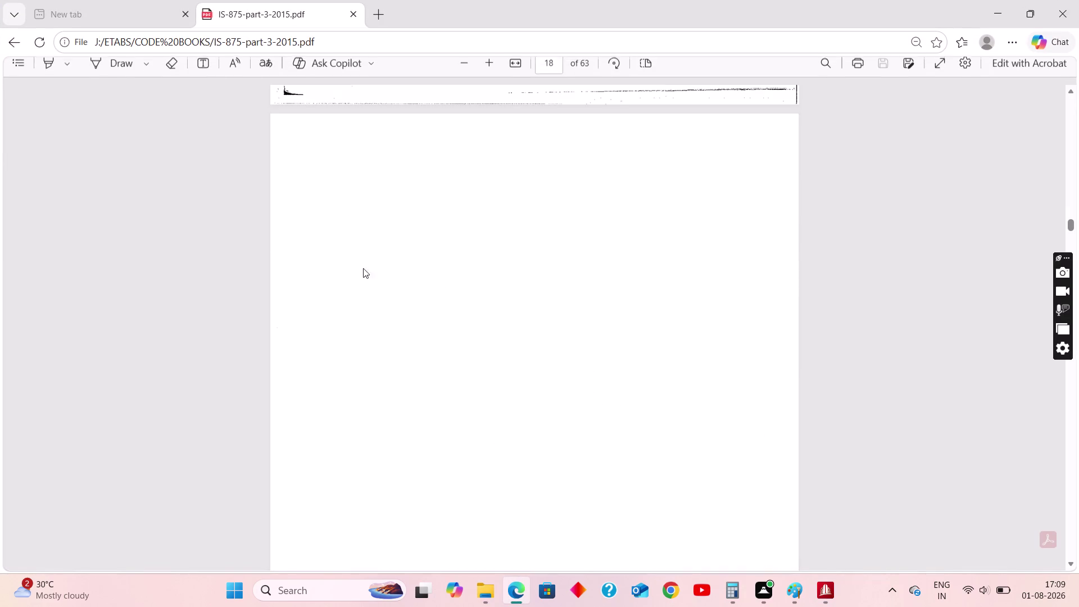
scroll(down, 3)
scroll(up, 3)
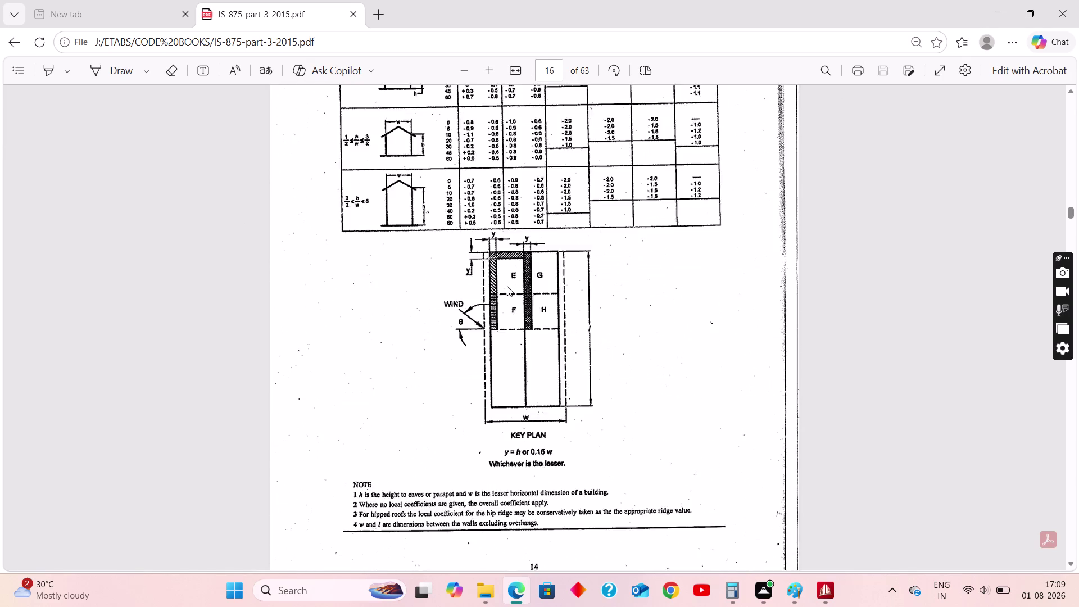
scroll(up, 3)
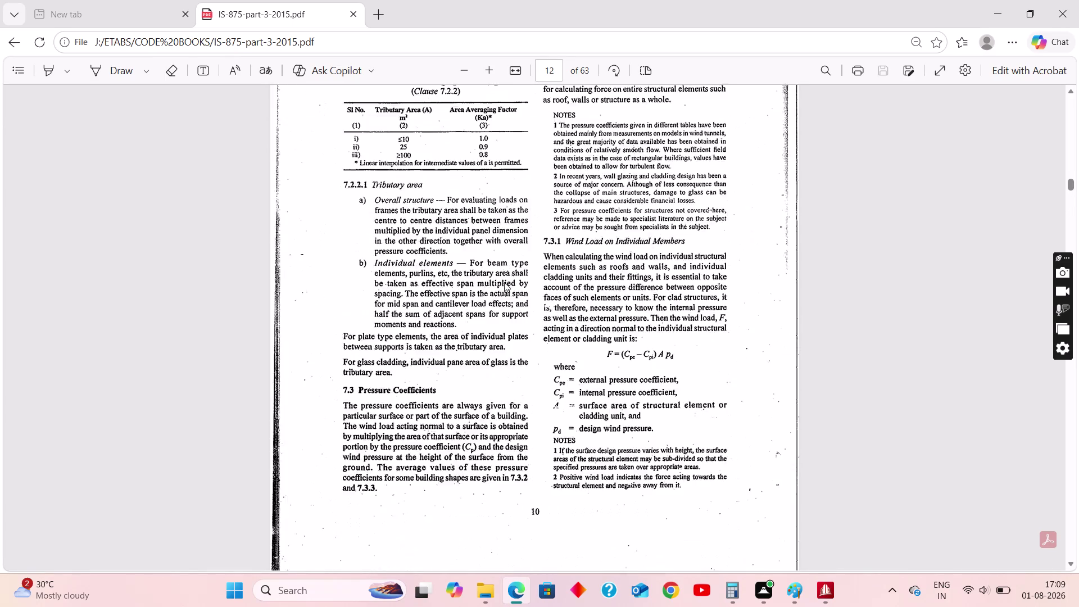
scroll(up, 3)
scroll(up, 3)
scroll(up, 3)
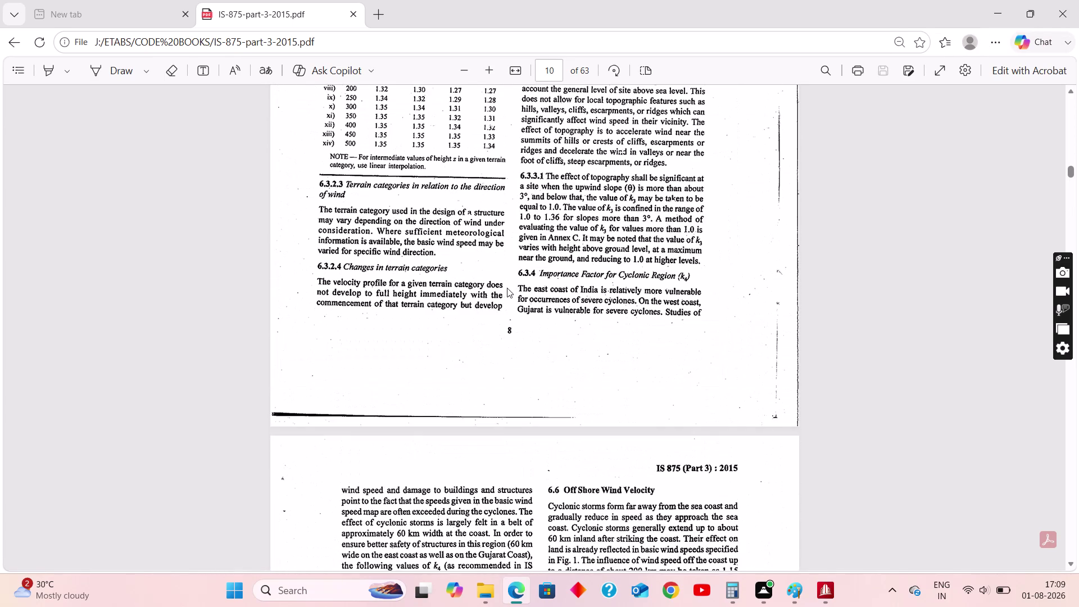
scroll(up, 3)
scroll(up, 3)
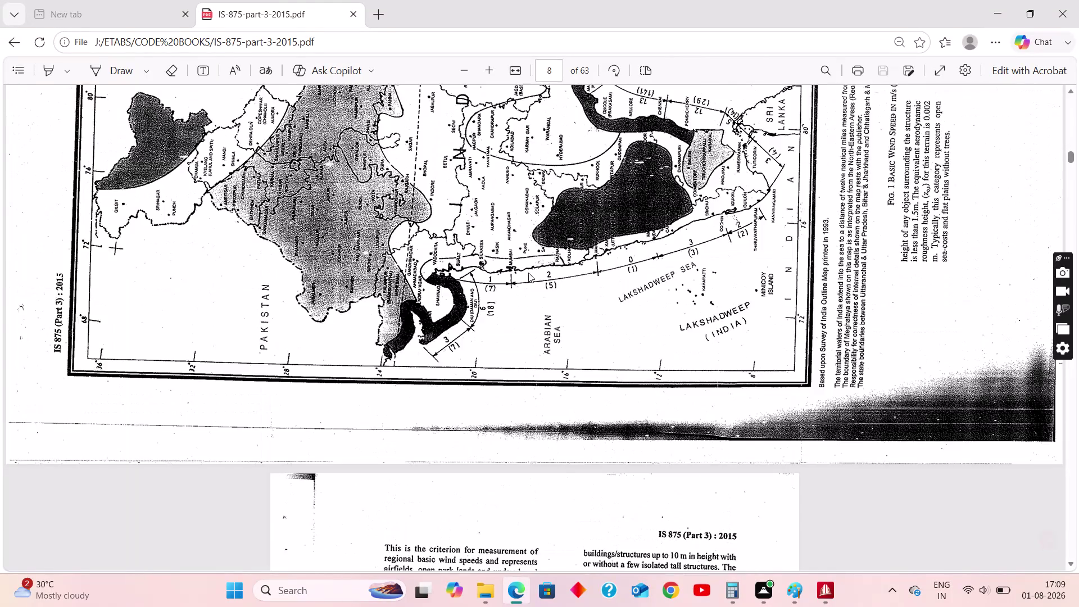
scroll(up, 3)
scroll(up, 3)
scroll(down, 3)
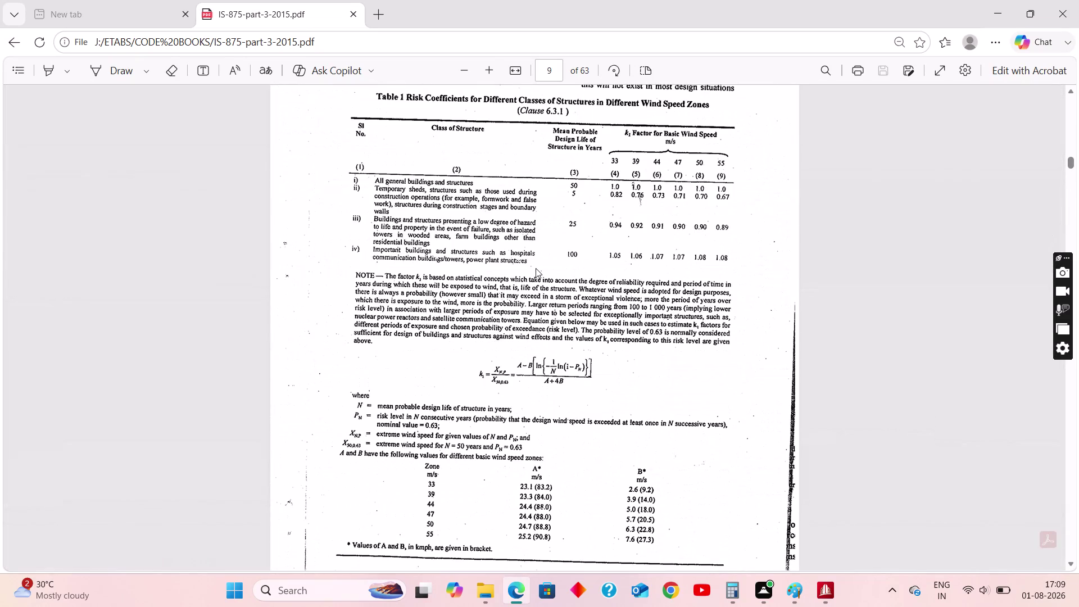
scroll(up, 3)
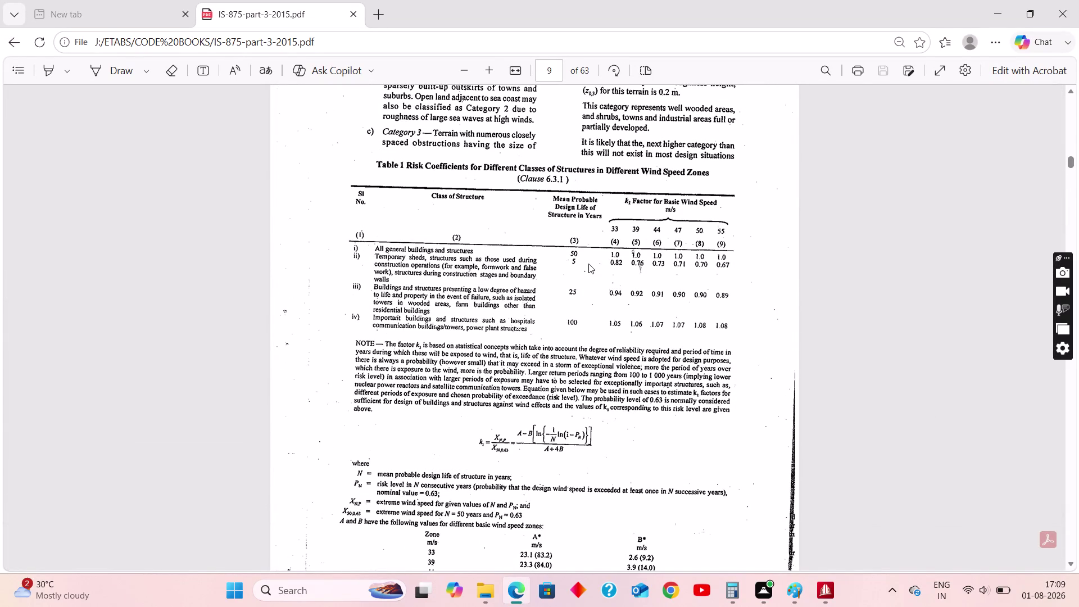
click(799, 589)
scroll(up, 3)
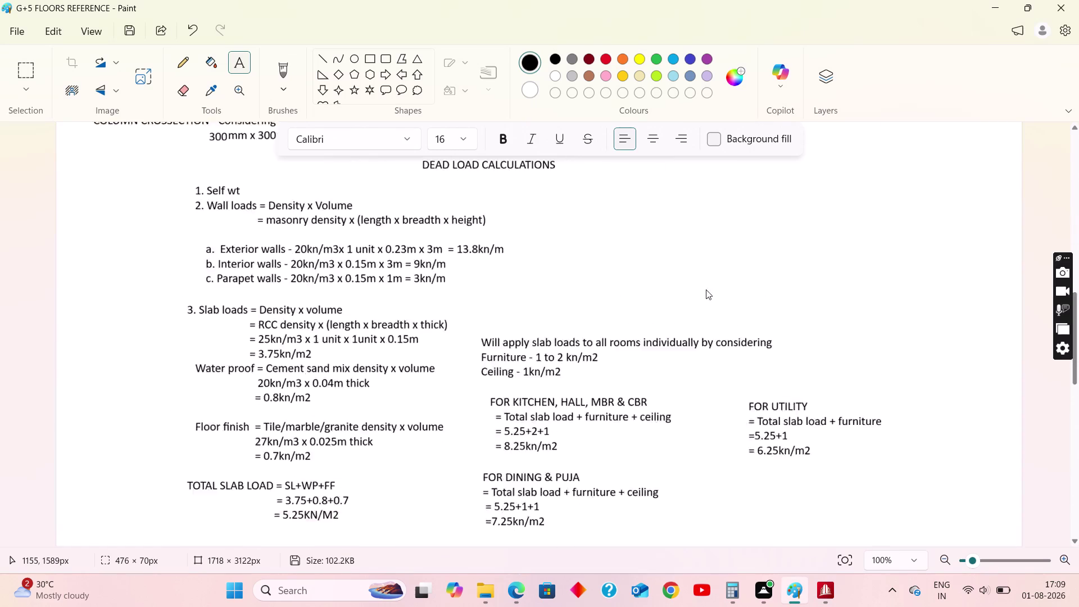
Review the G+5 design brief in Paint and return to STAAD.Pro's IS 875 wind generator.
scroll(up, 3)
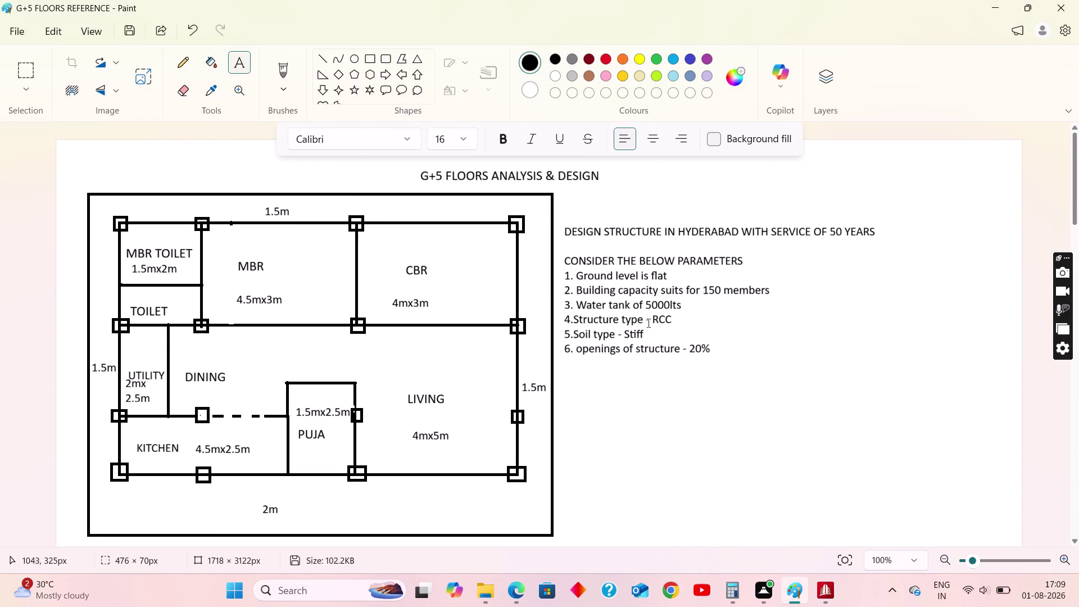
scroll(down, 3)
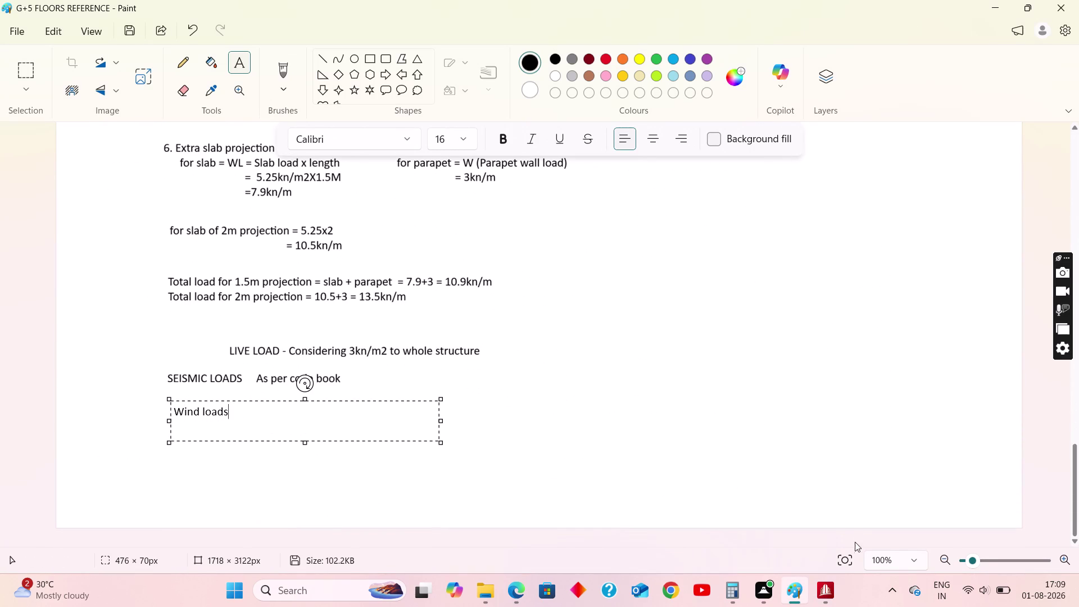
click(828, 593)
double_click(600, 333)
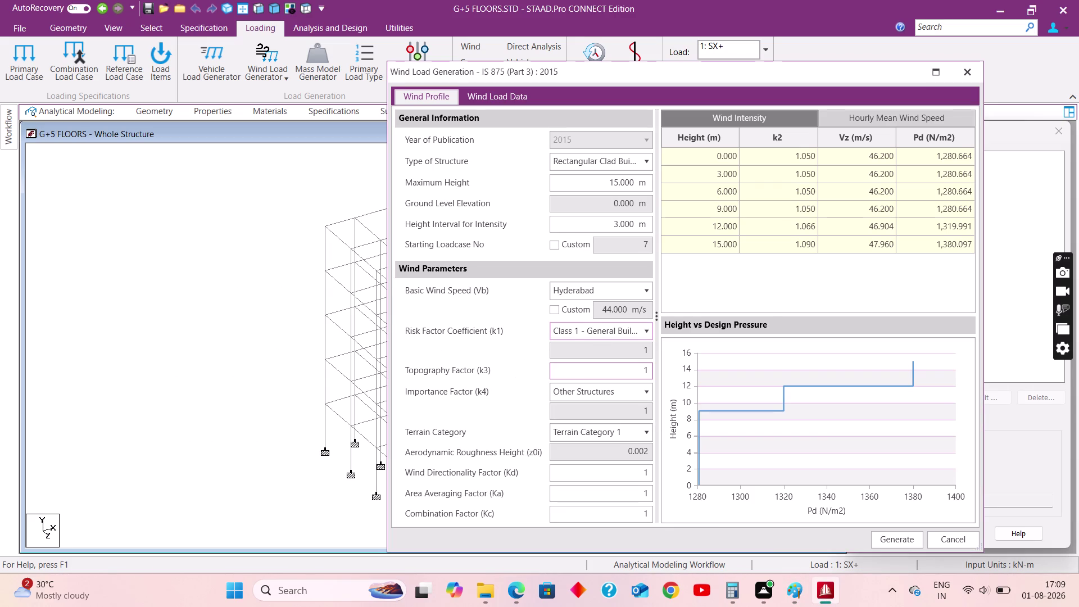
Set the wind profile terrain to Terrain Category 4.
click(631, 394)
click(600, 444)
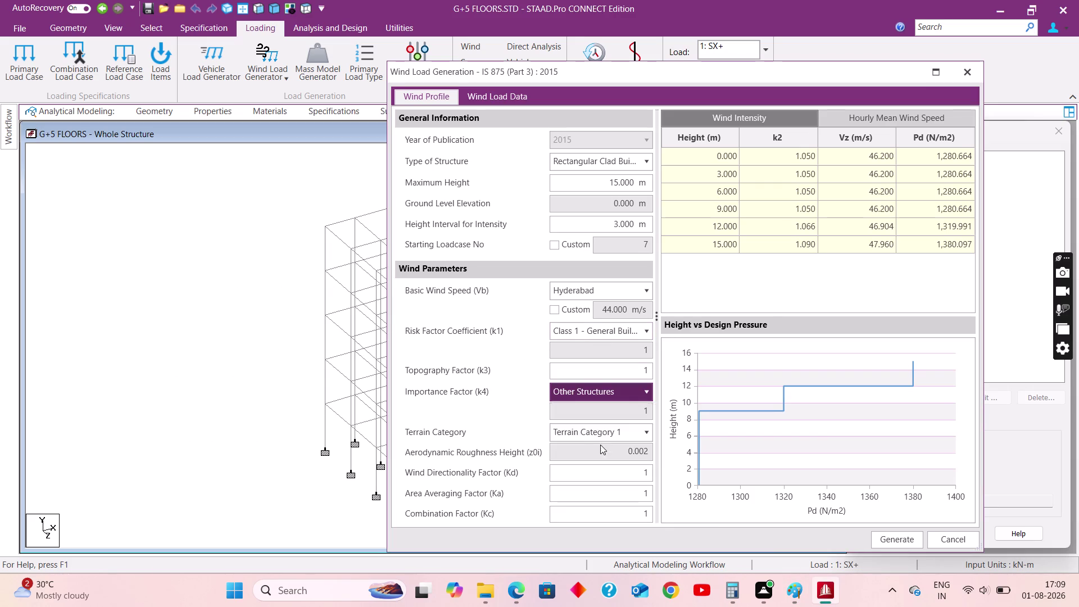
click(581, 431)
click(612, 499)
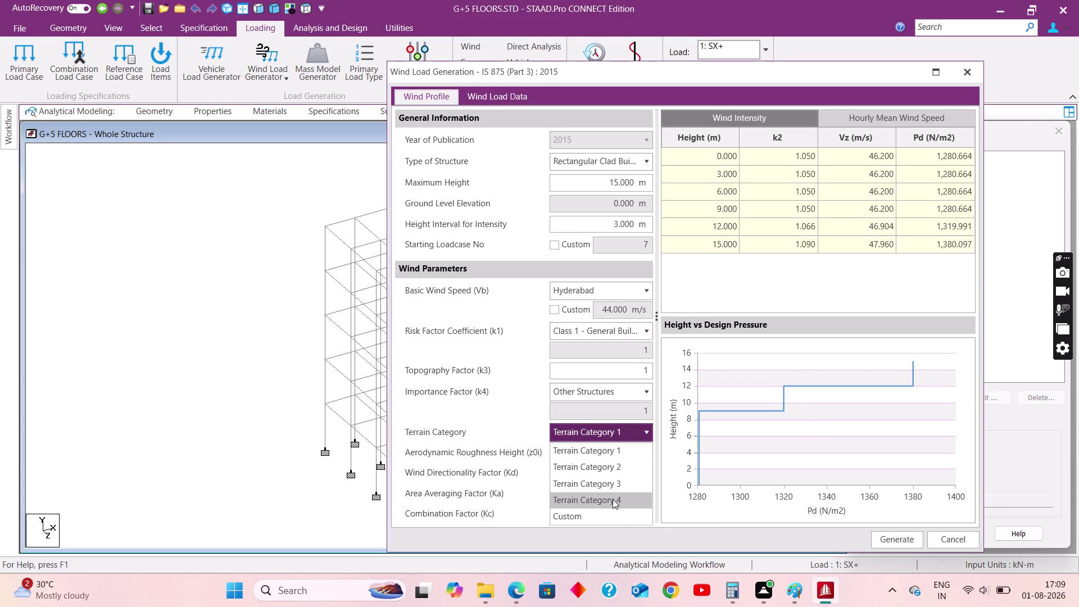
click(517, 588)
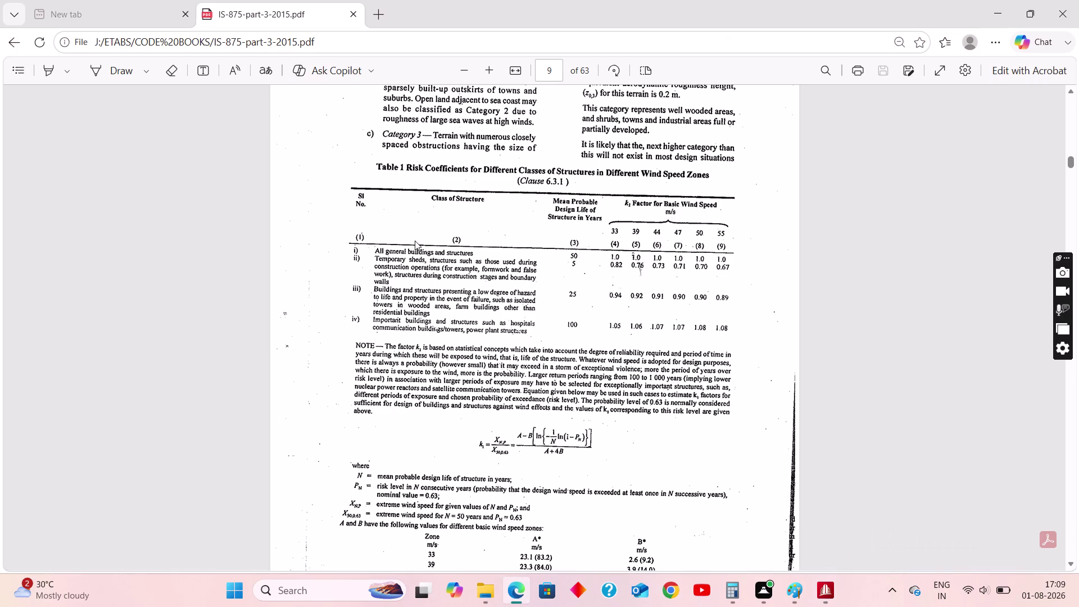
scroll(up, 3)
scroll(down, 3)
scroll(down, 3)
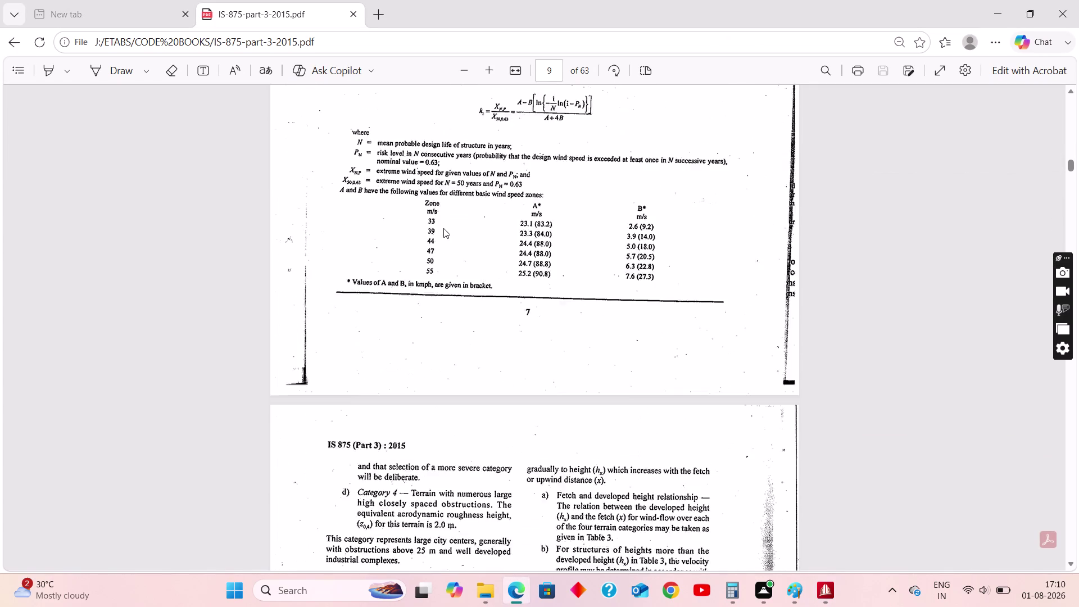
scroll(down, 3)
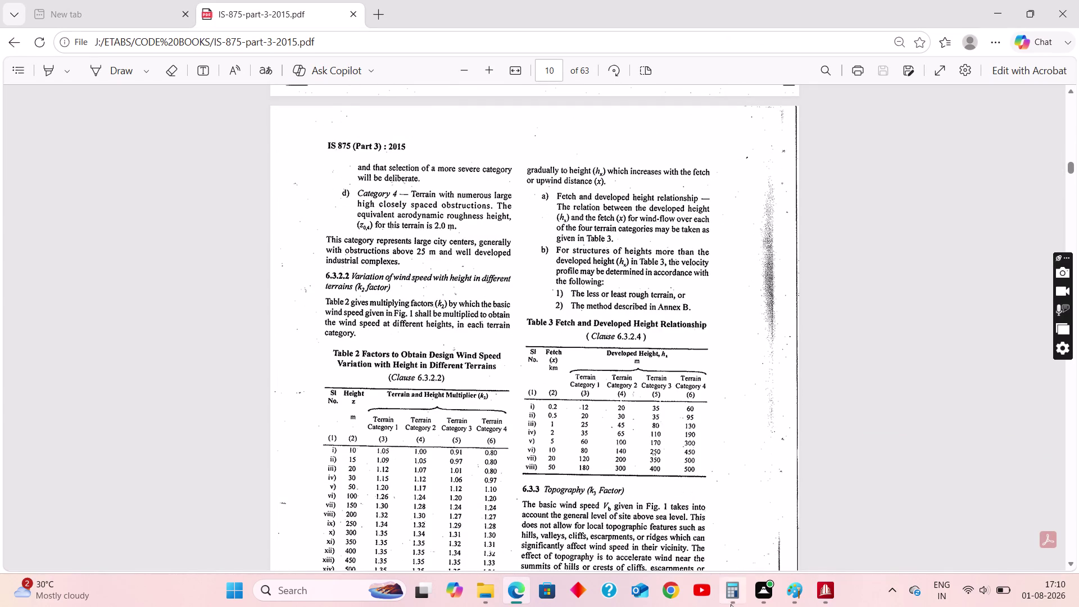
Set the wind directionality factor Kd to 0.9, giving 669.082 N/m² pressure.
click(833, 587)
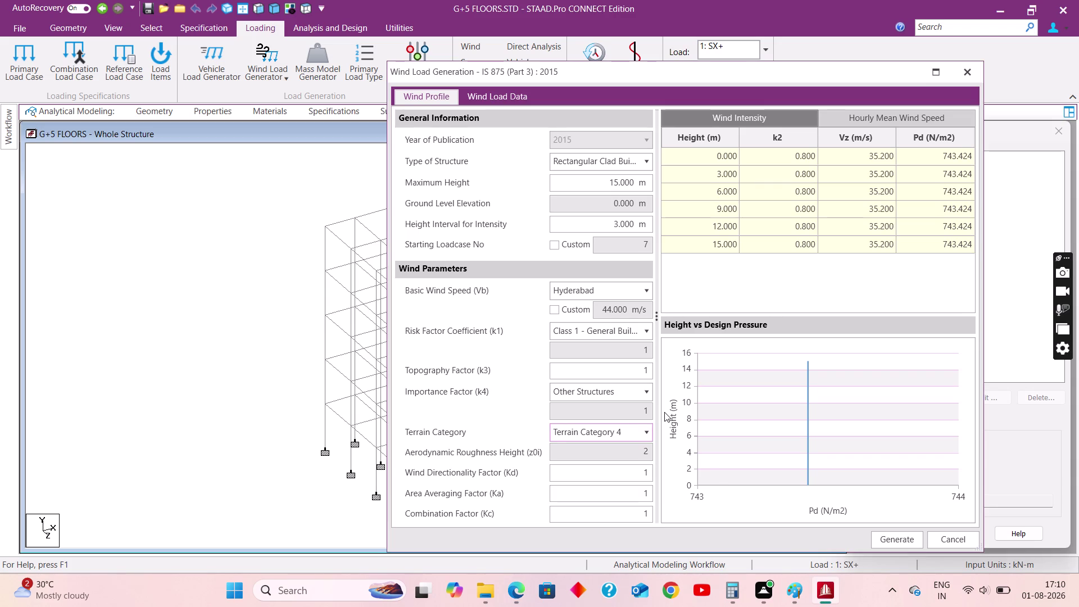
click(627, 474)
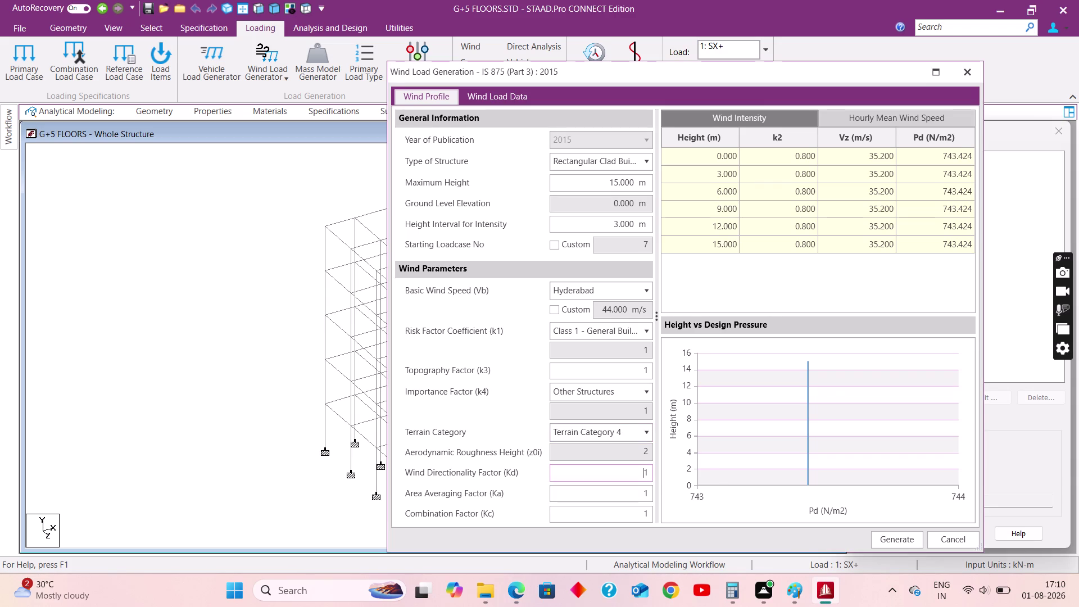
drag(640, 472, 659, 476)
text(0)
text(.9)
click(634, 496)
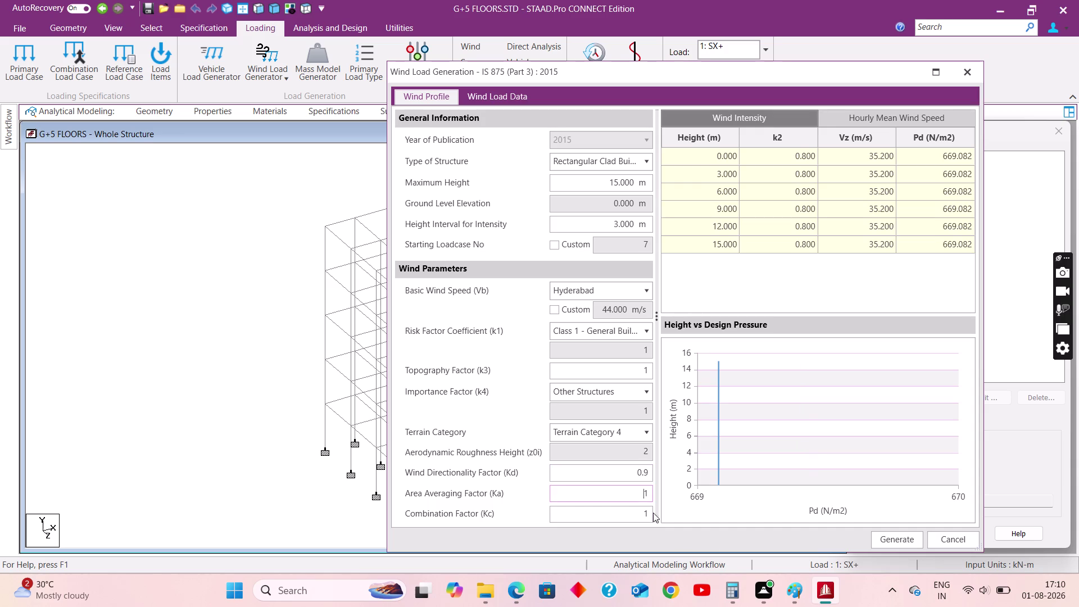
click(518, 586)
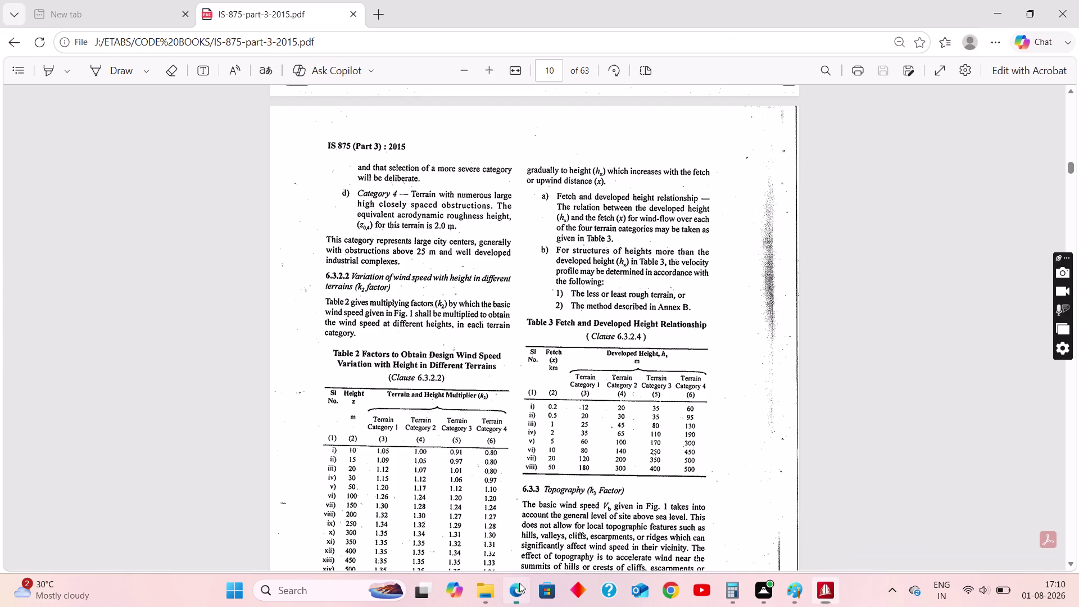
Read IS 875 clause 7.2.2 and Table 4 area averaging factors, then clear the calculator.
scroll(down, 3)
scroll(down, 3)
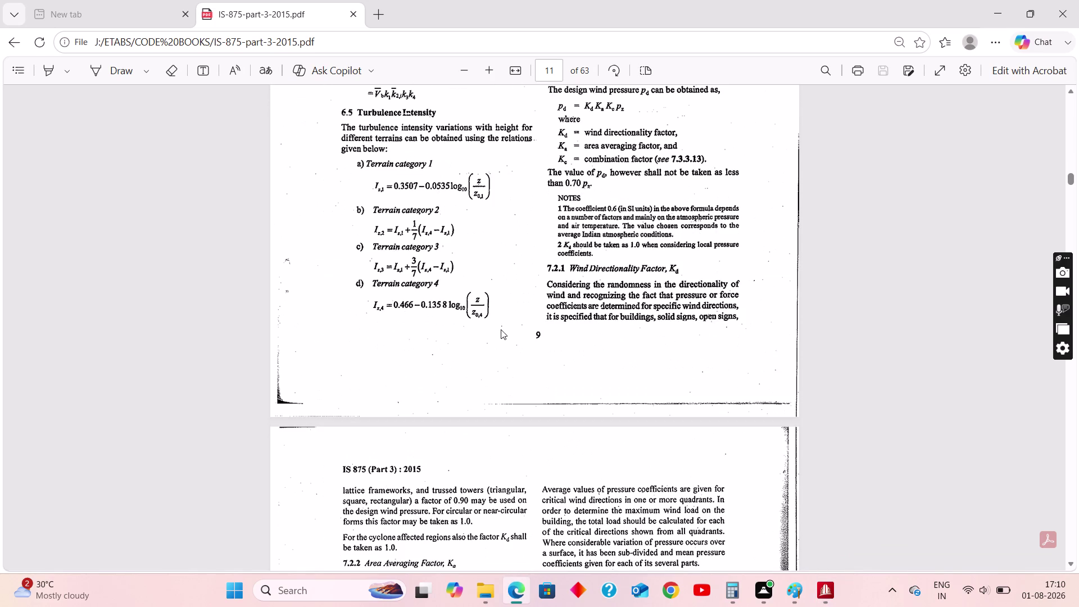
scroll(down, 3)
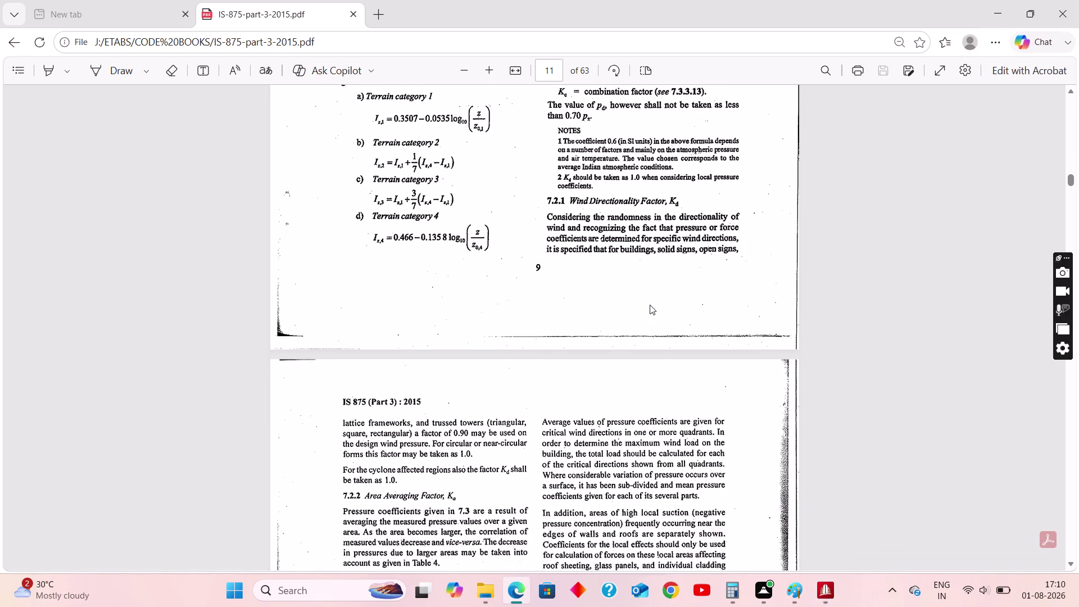
scroll(down, 3)
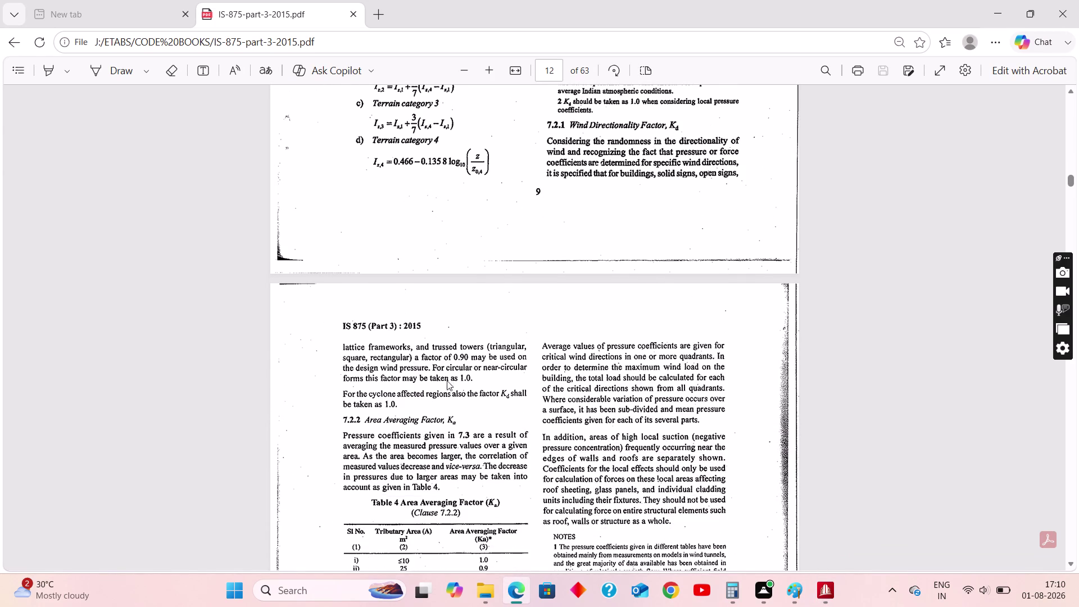
scroll(down, 3)
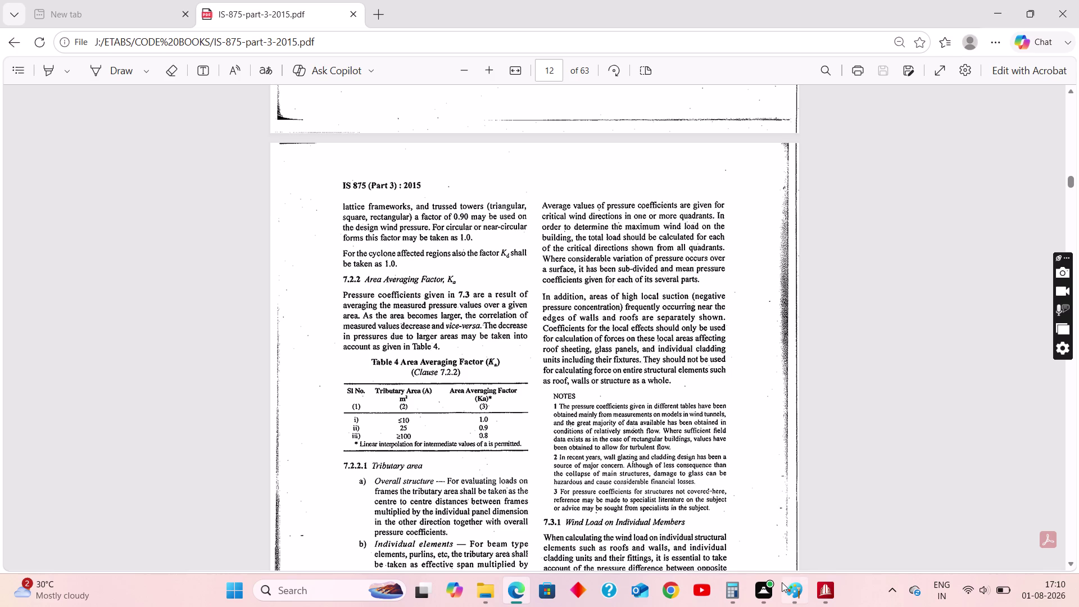
click(734, 589)
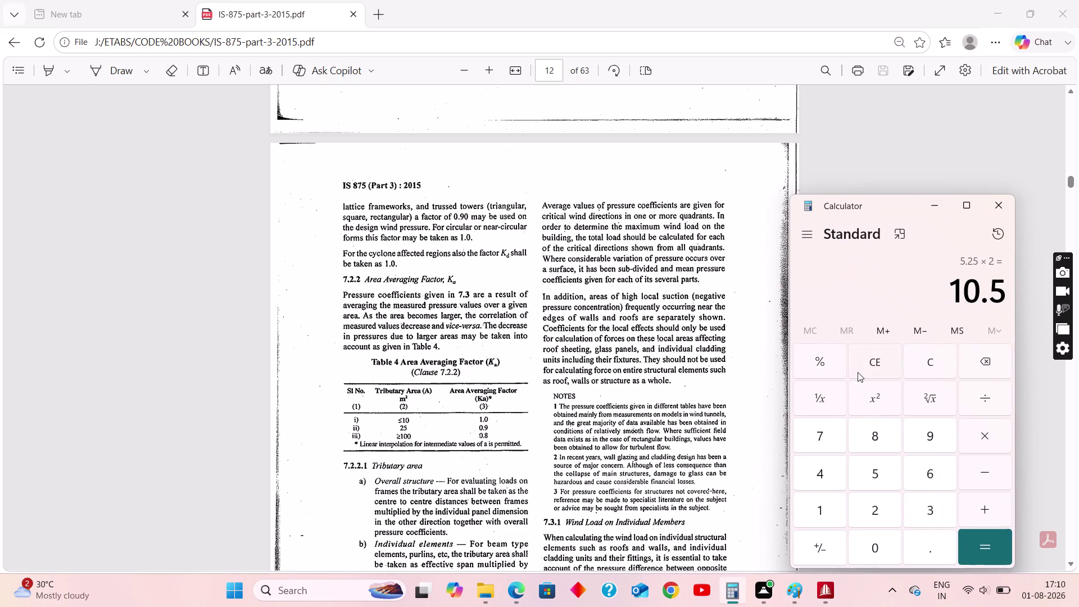
double_click(881, 362)
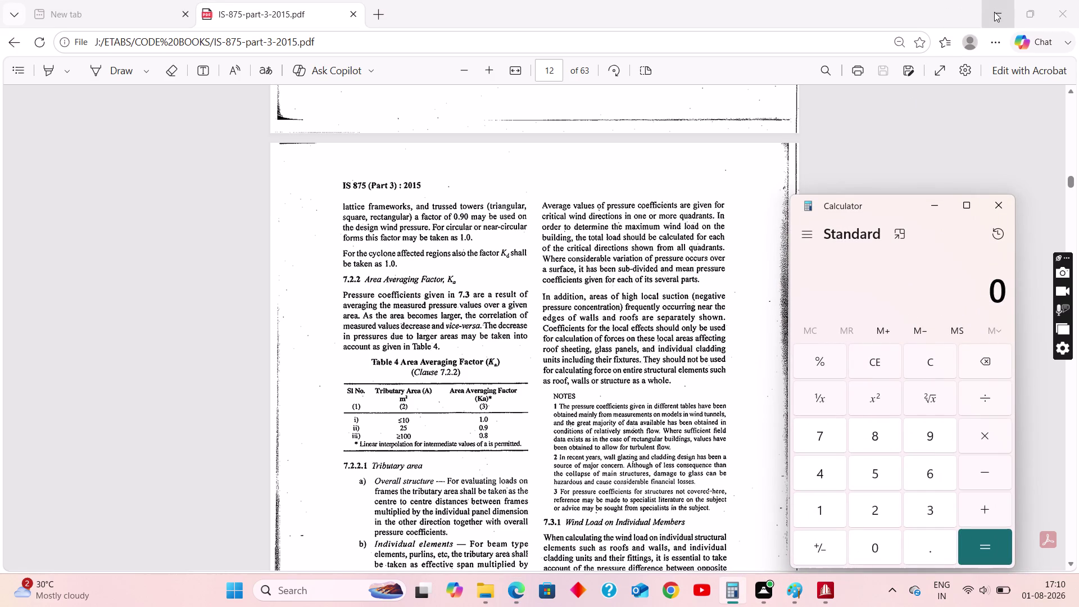
click(823, 588)
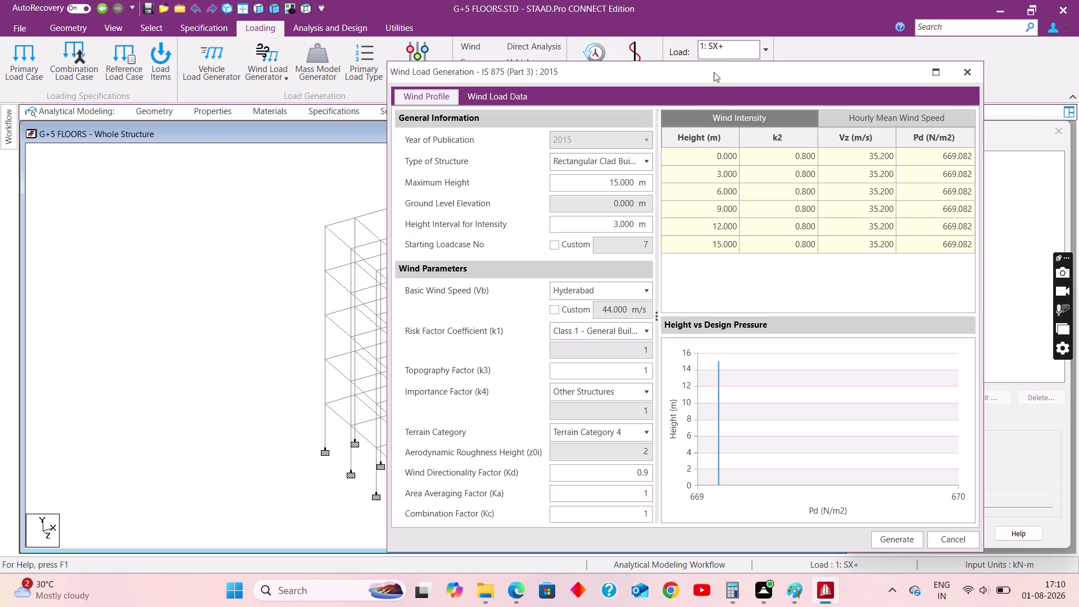
Reposition the wind dialog and show Wind Load Data for the 10 m × 8 m × 15 m building.
drag(717, 77, 901, 202)
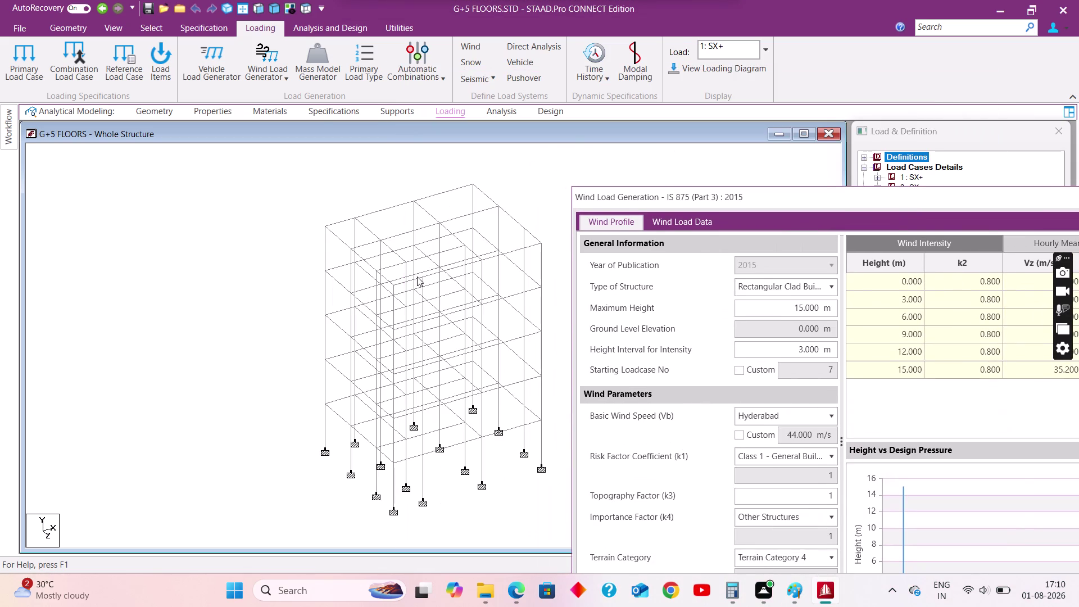
click(401, 29)
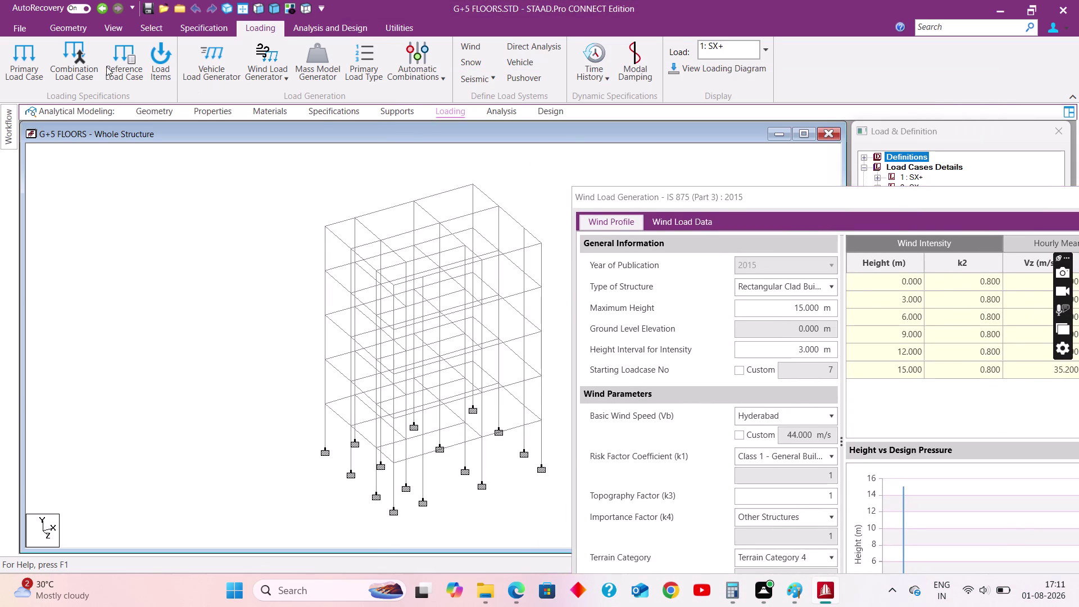
click(400, 23)
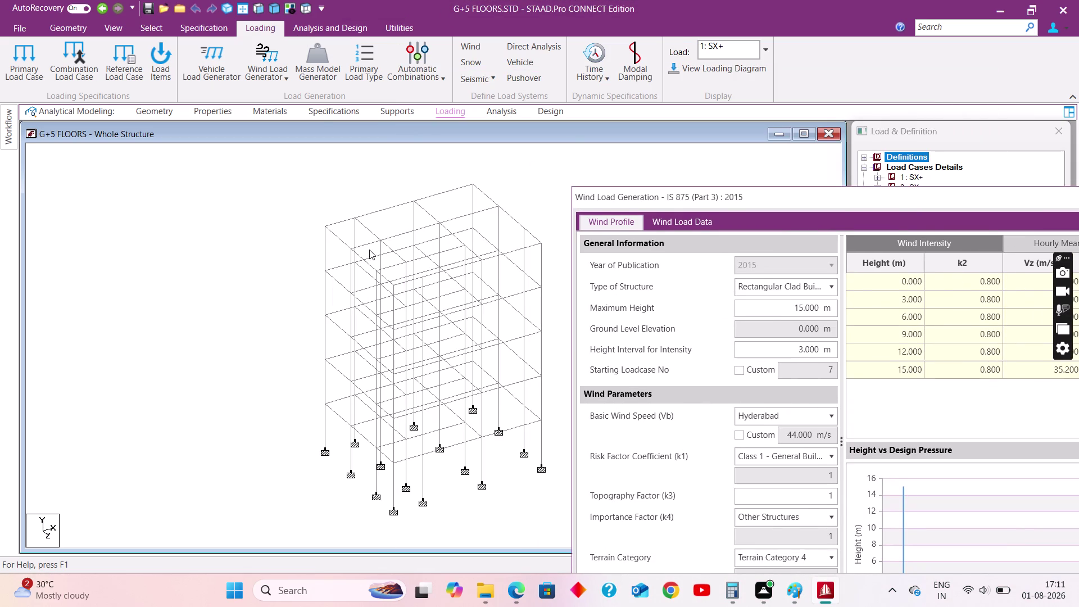
drag(775, 201, 595, 136)
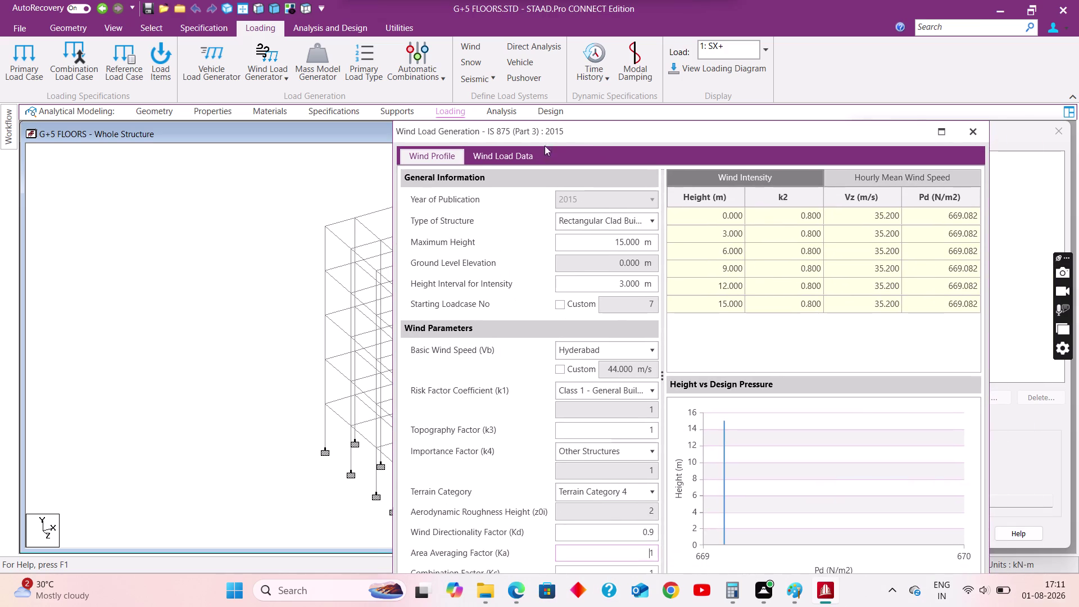
scroll(down, 3)
drag(632, 135, 632, 135)
drag(632, 135, 531, 68)
click(541, 504)
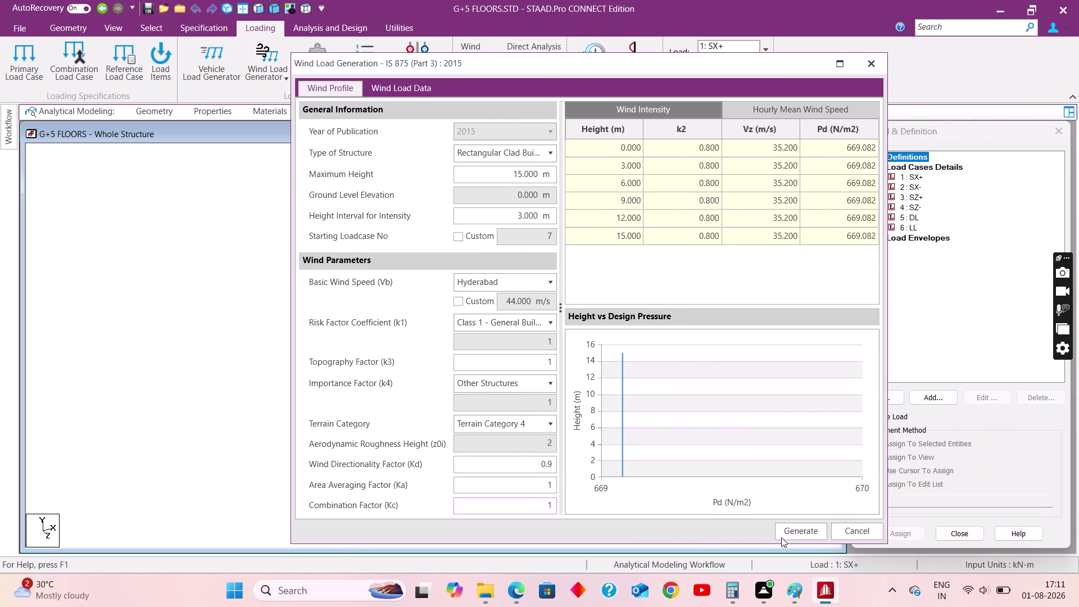
click(412, 85)
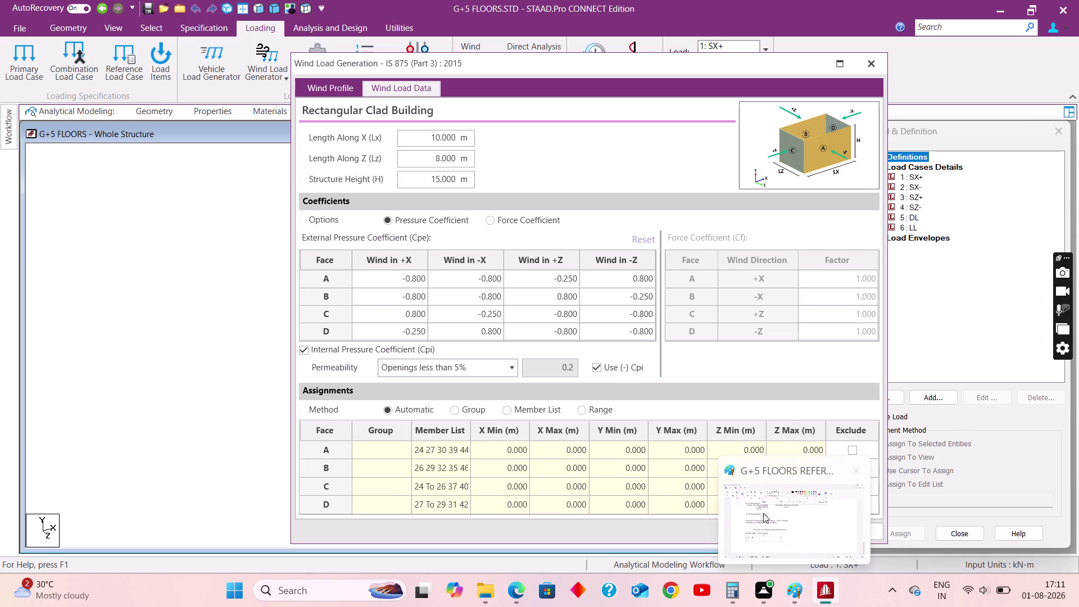
Set permeability to openings between 5% and 20% and generate wind load cases up to 14.
click(477, 371)
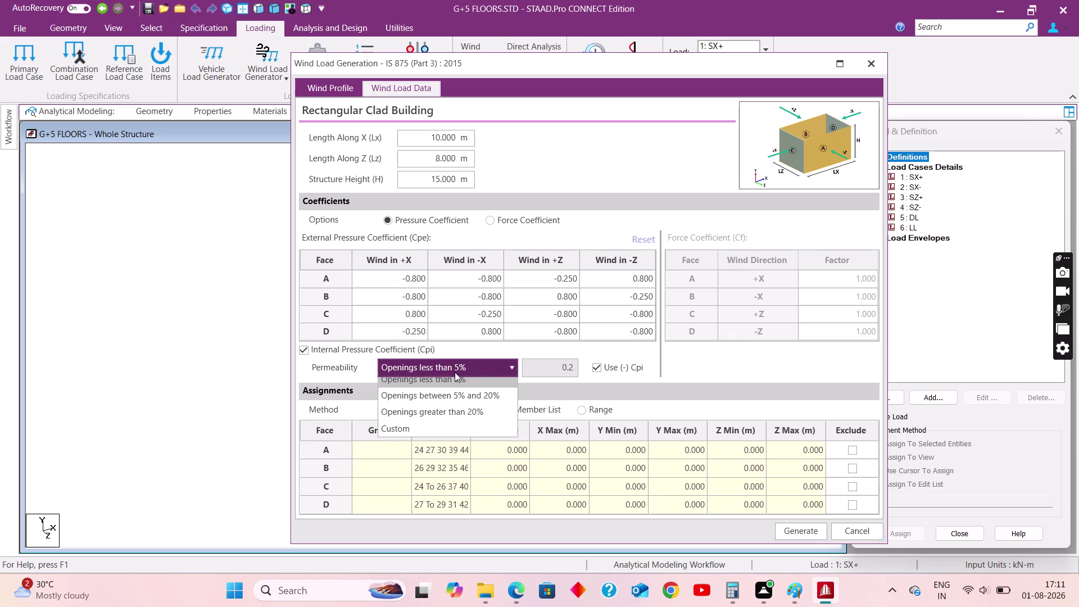
click(456, 402)
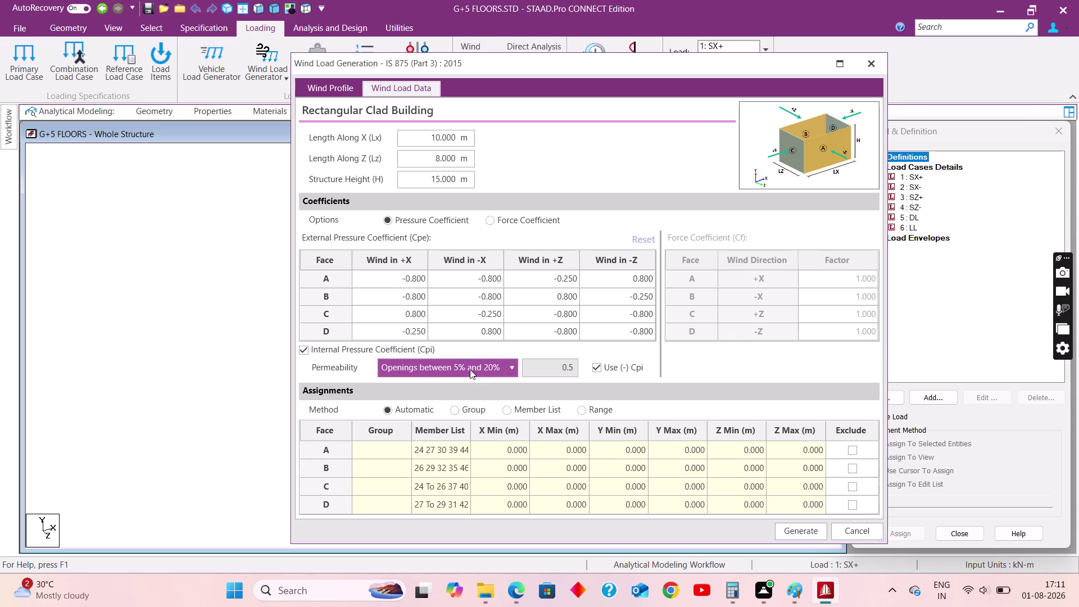
click(799, 594)
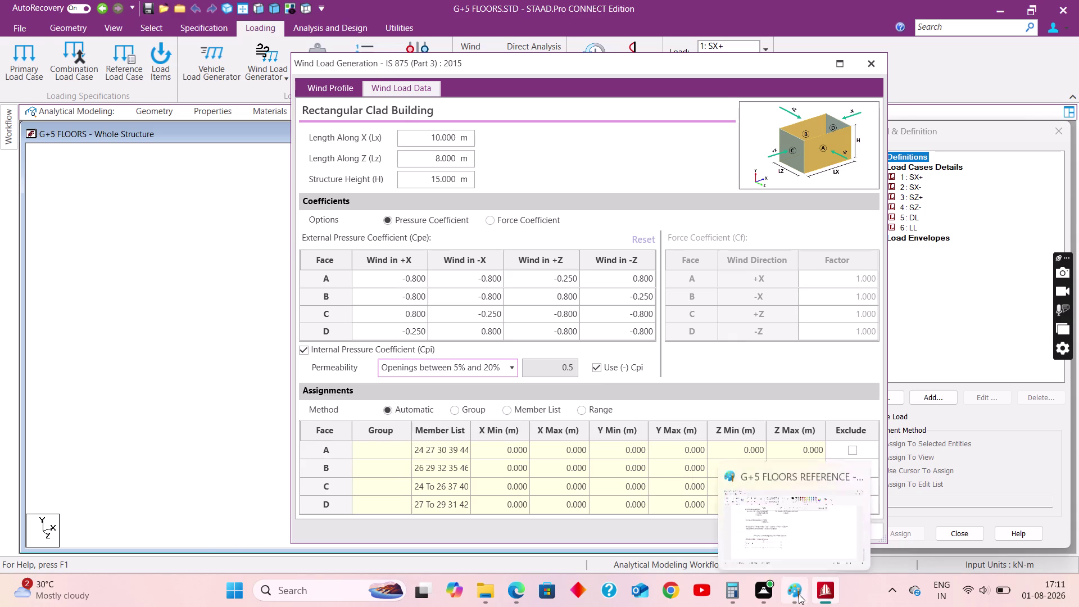
scroll(up, 3)
scroll(up, 3)
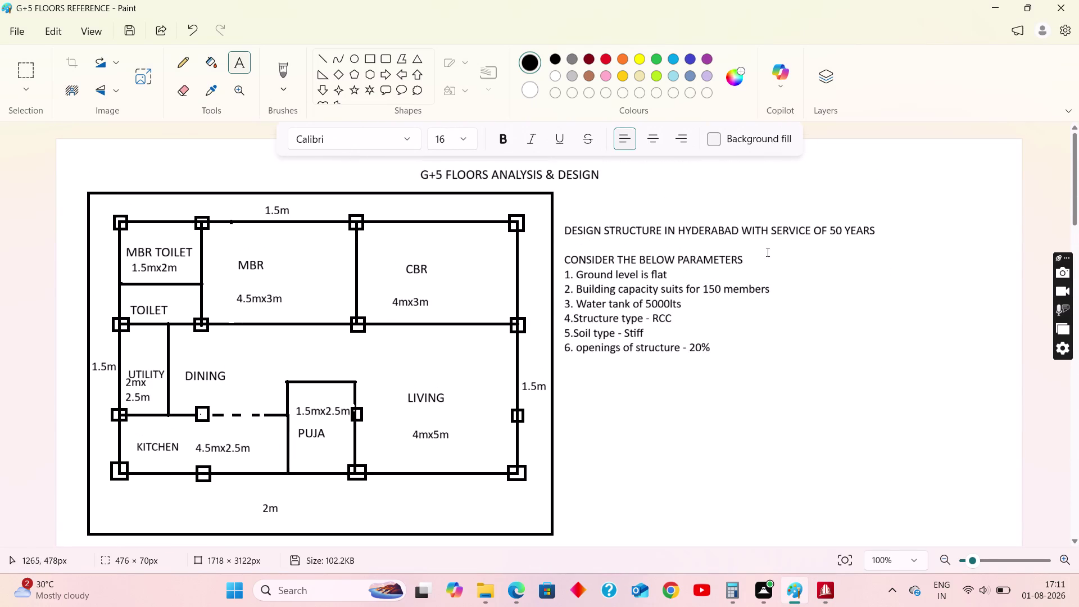
scroll(down, 3)
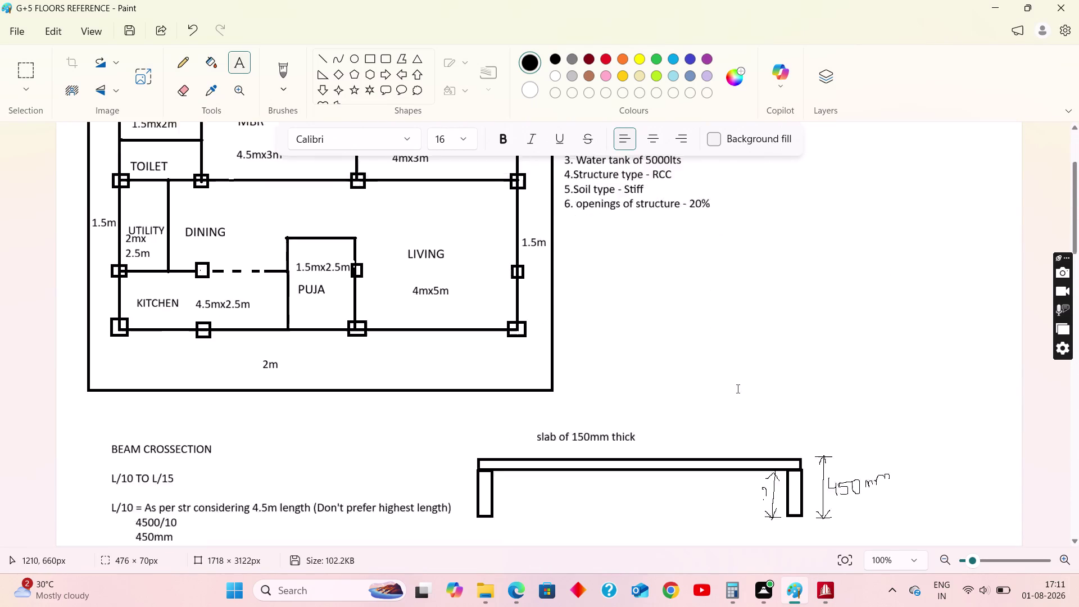
click(826, 587)
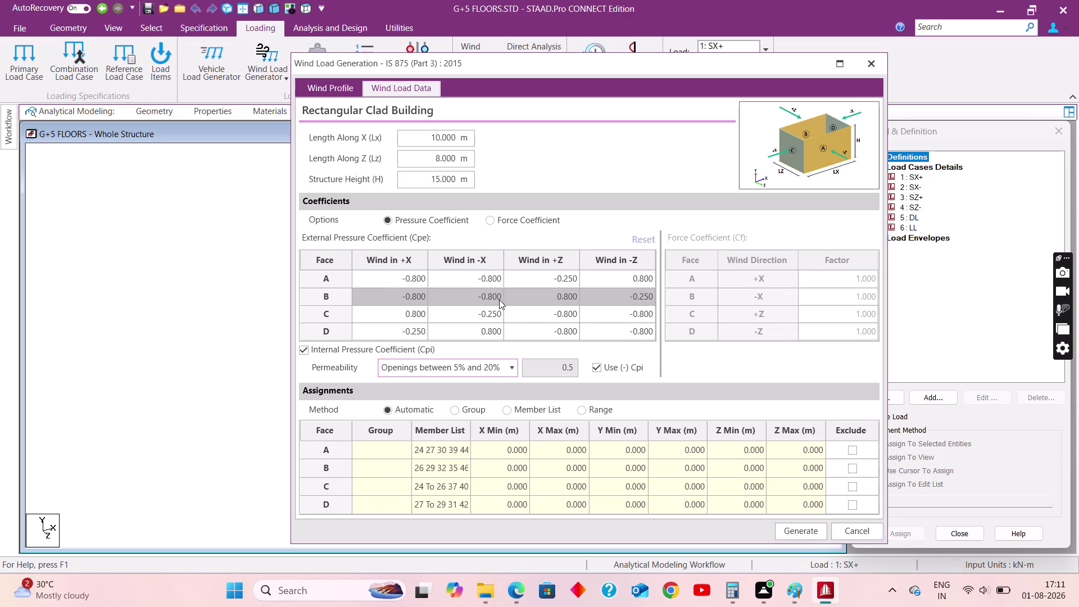
click(795, 533)
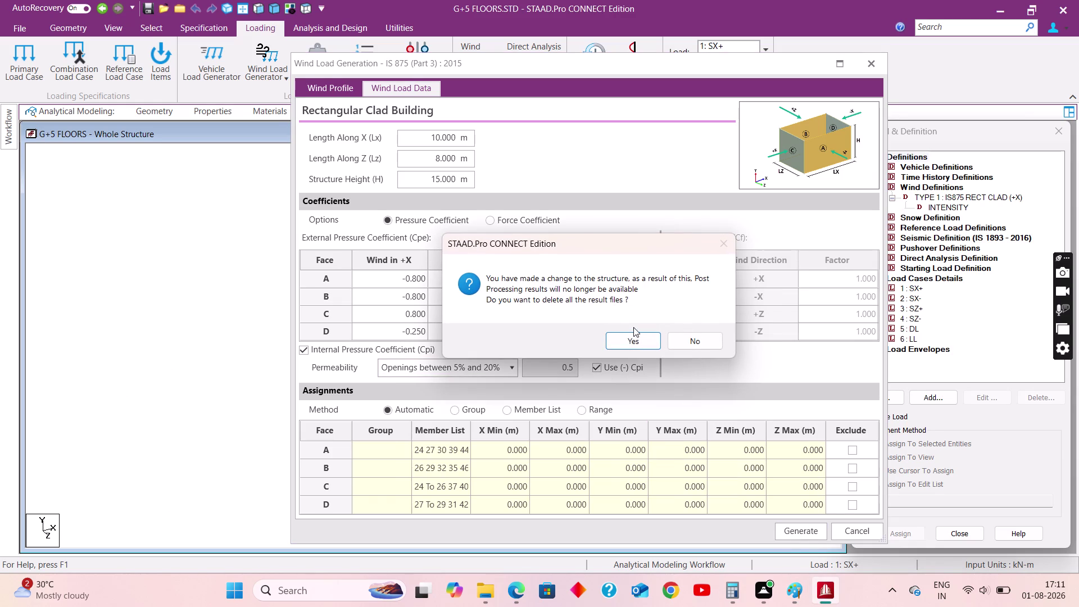
click(626, 340)
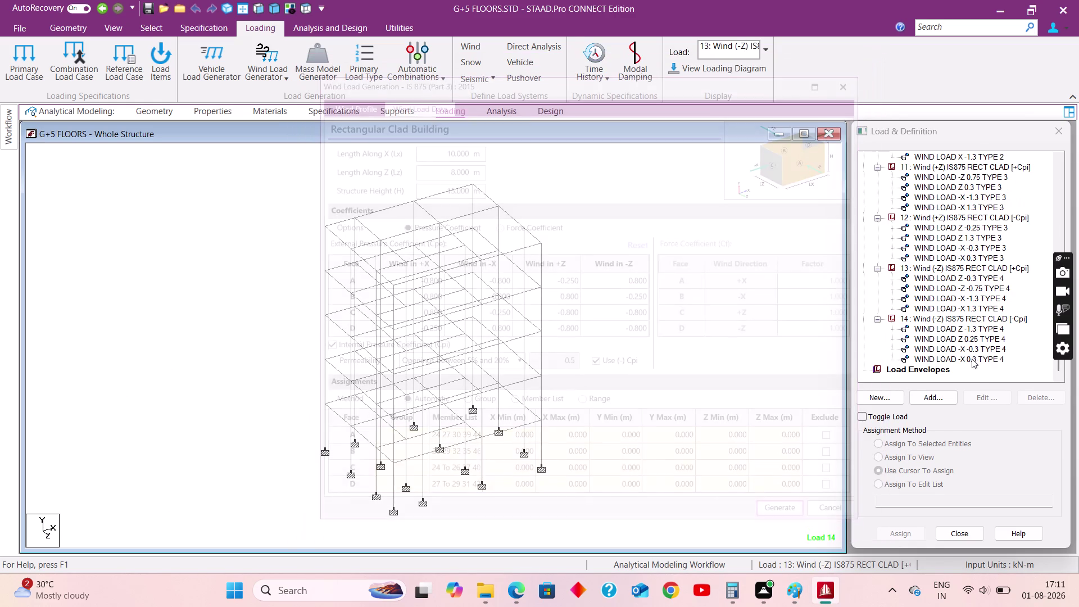
Run the analysis with all 14 load cases, getting 0 errors, 1 warning and 8 notes.
scroll(up, 3)
scroll(up, 3)
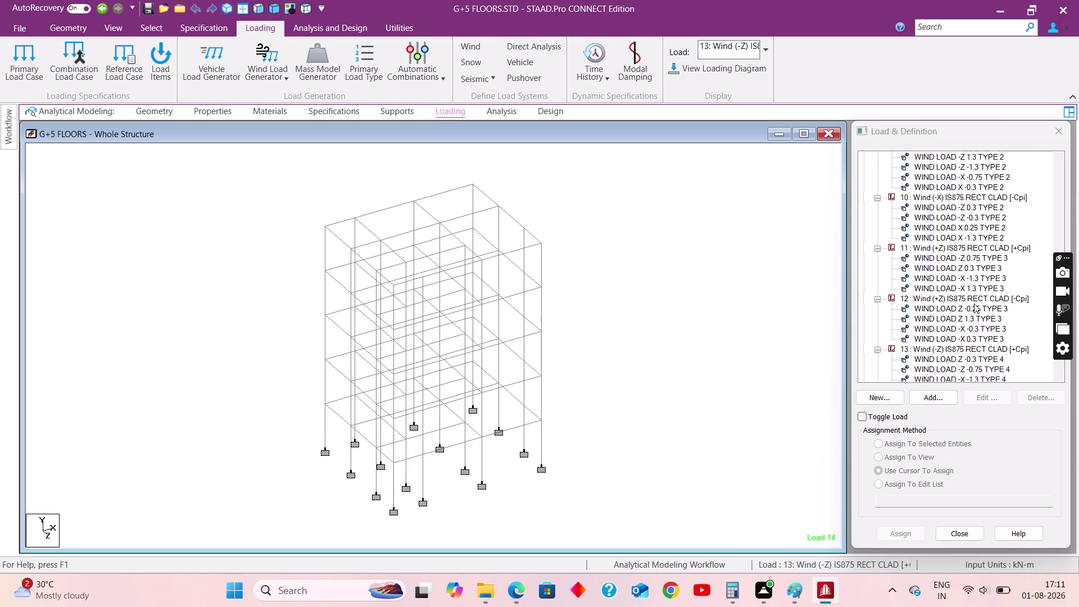
scroll(up, 3)
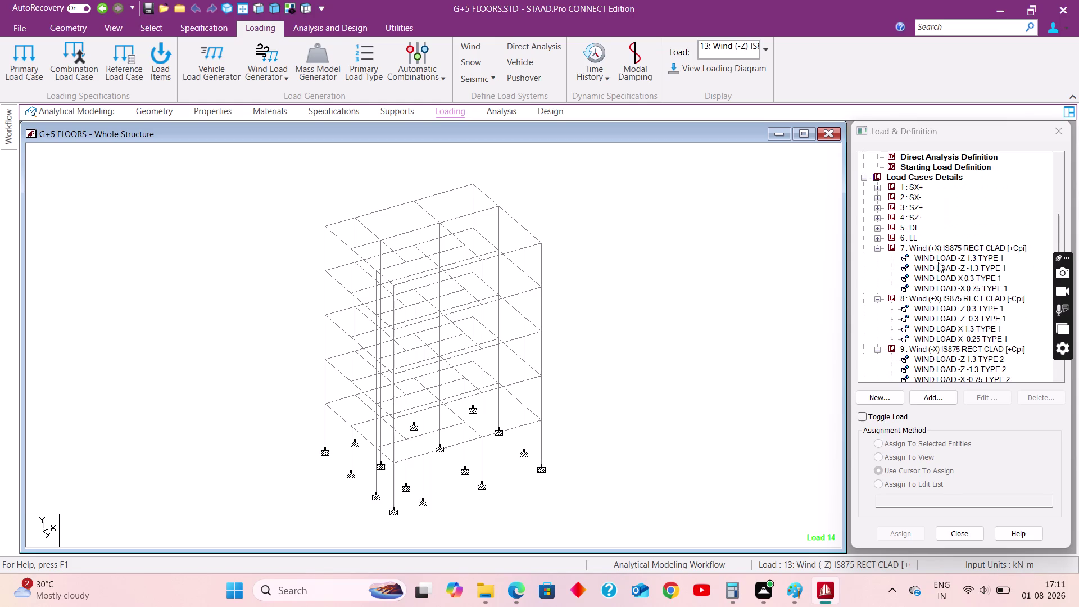
click(318, 27)
click(222, 57)
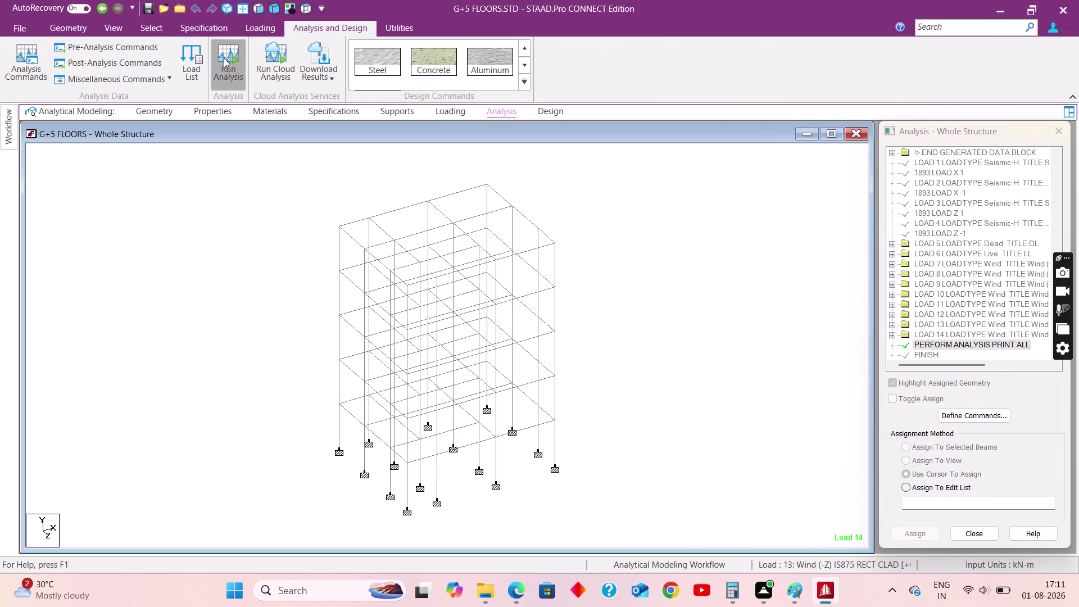
click(463, 359)
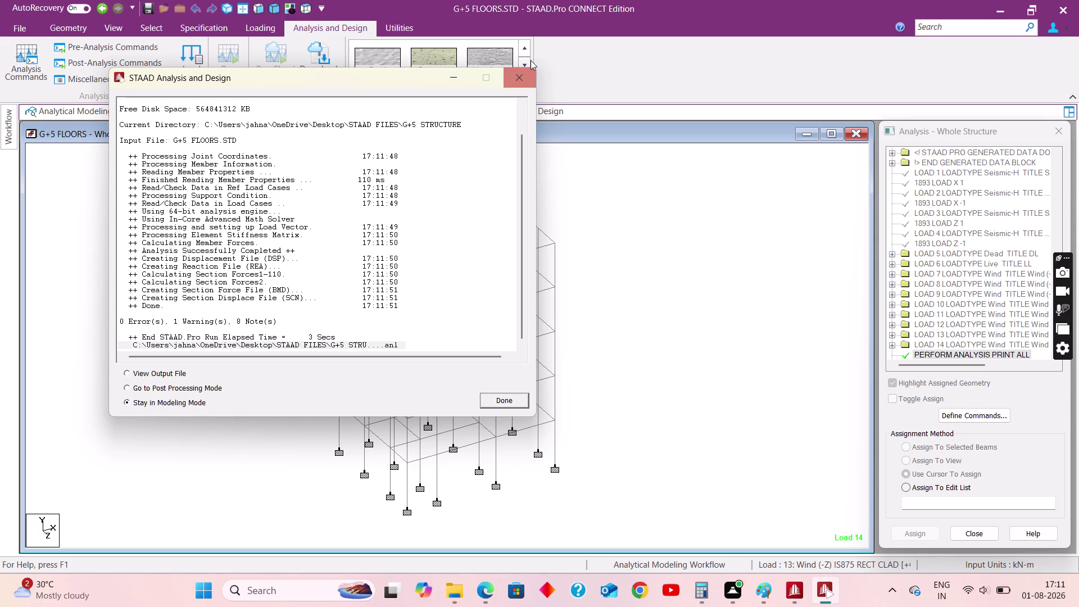
double_click(521, 79)
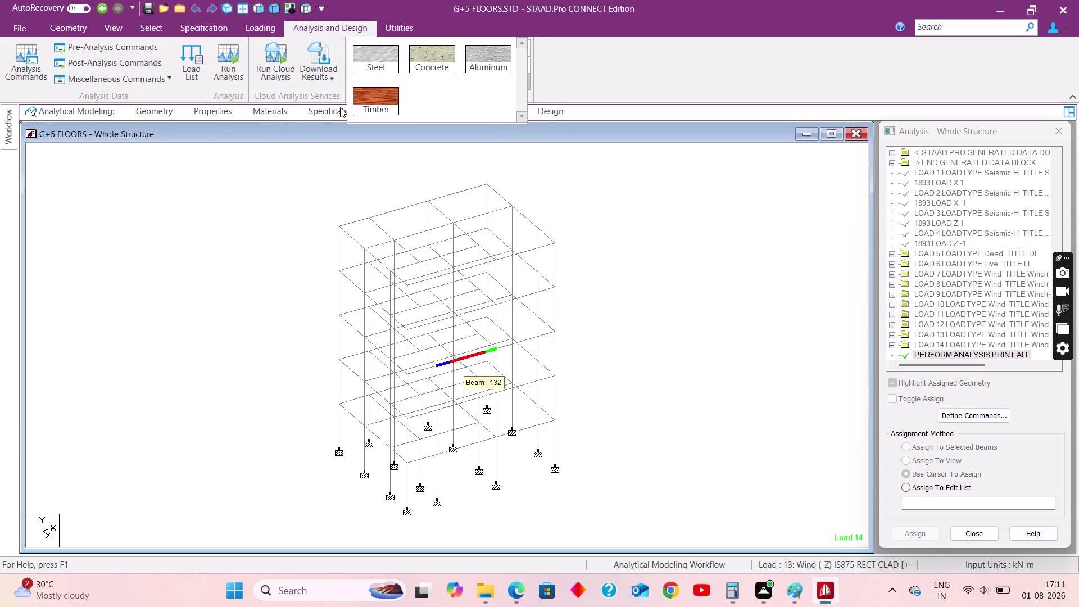
click(316, 169)
click(444, 111)
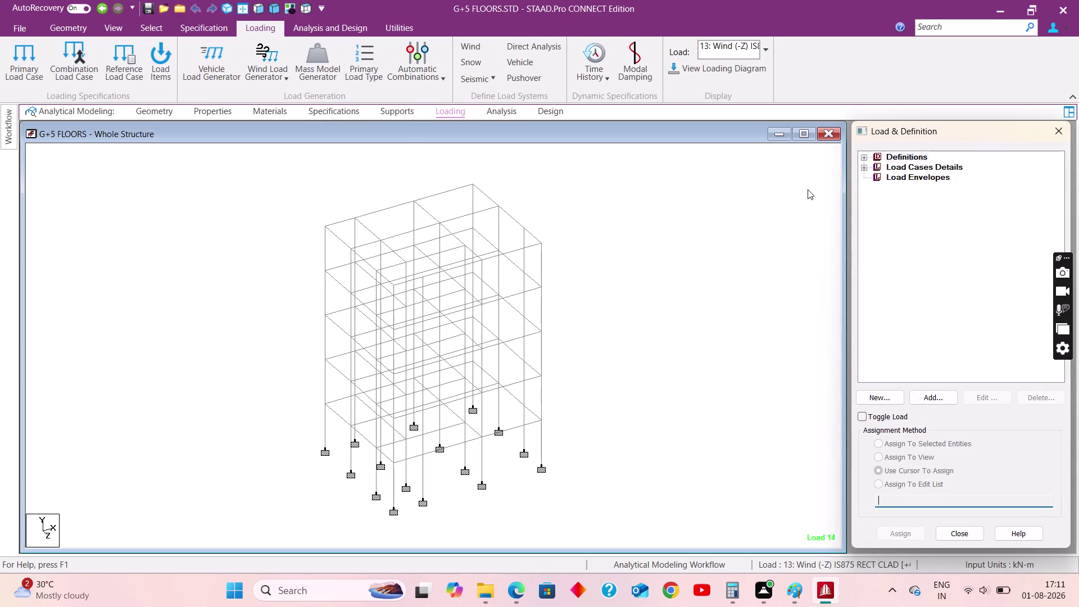
Add IS:456/IS:800 auto load combinations 15 to 87 under Load Cases Details.
click(930, 169)
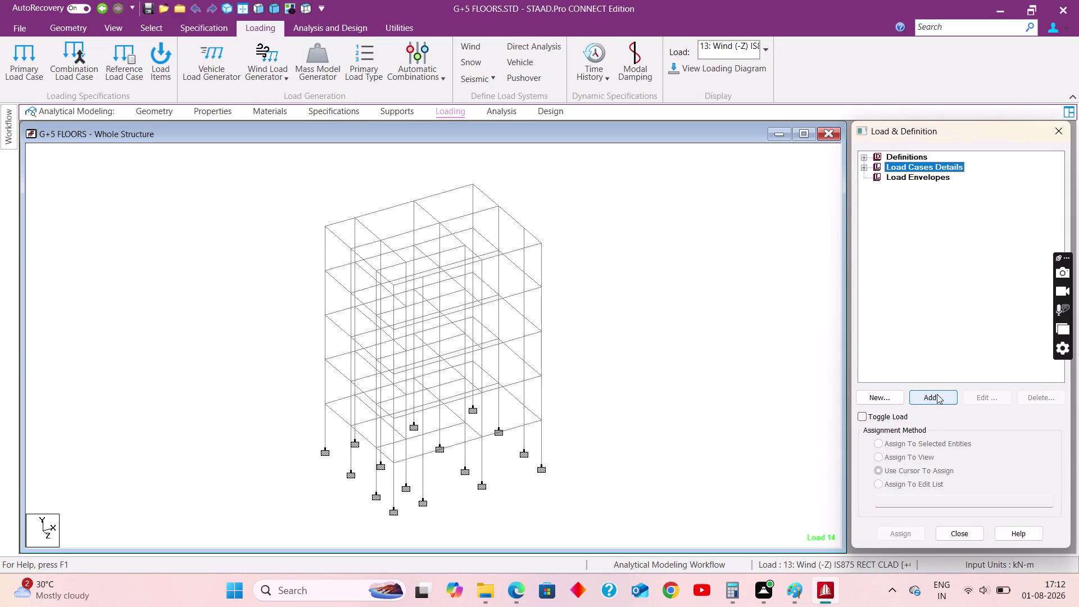
click(937, 394)
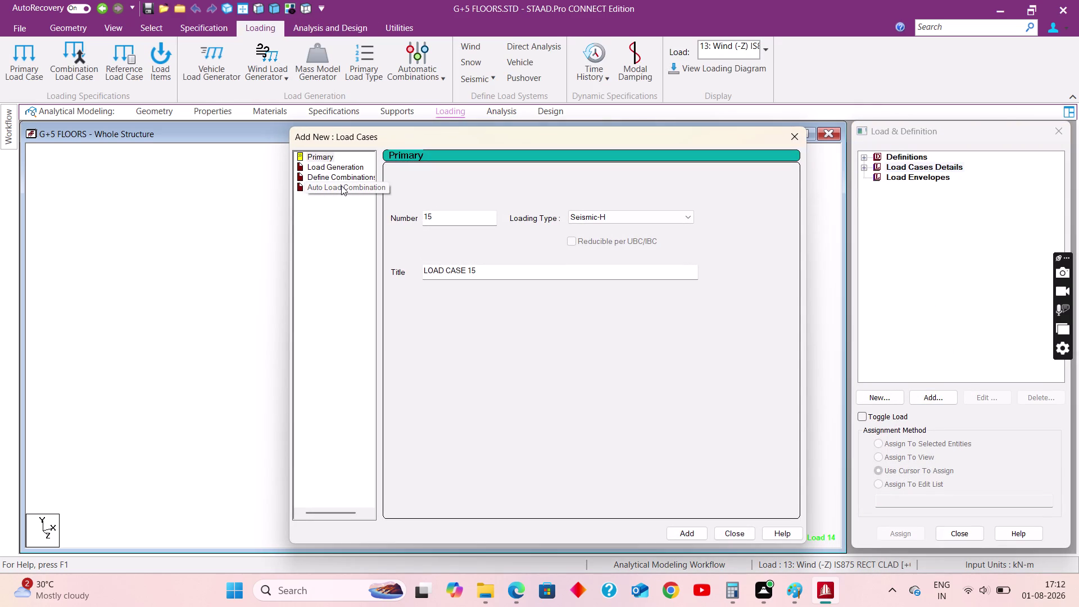
click(341, 188)
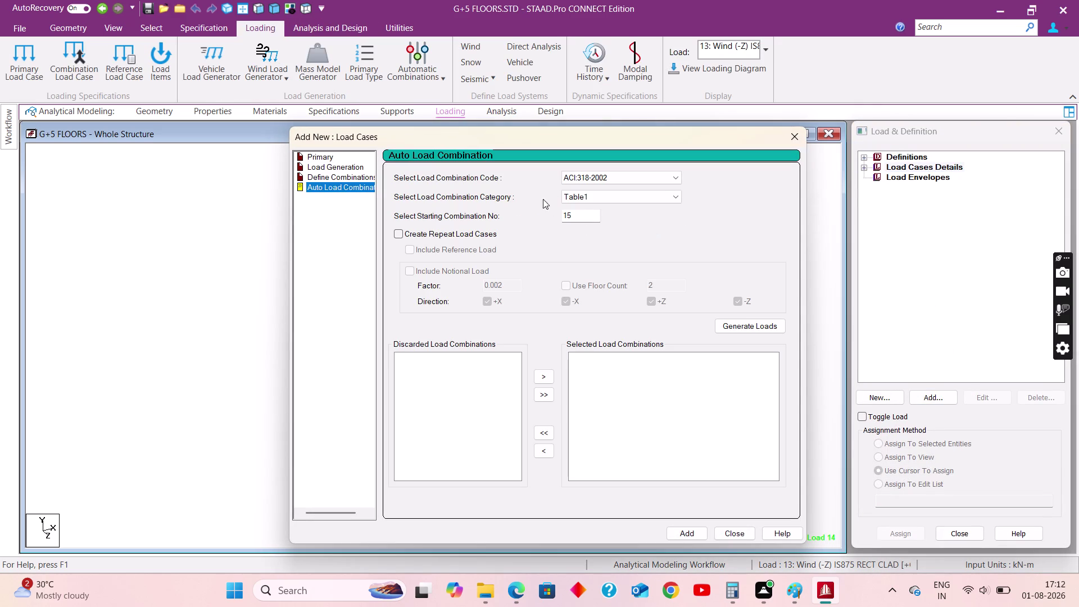
click(597, 180)
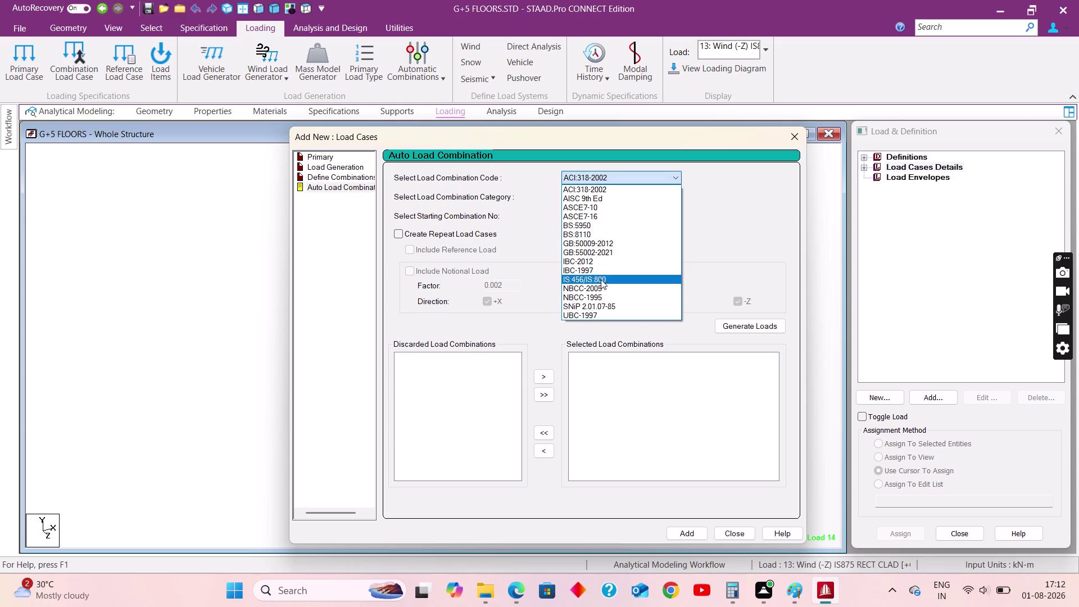
click(601, 279)
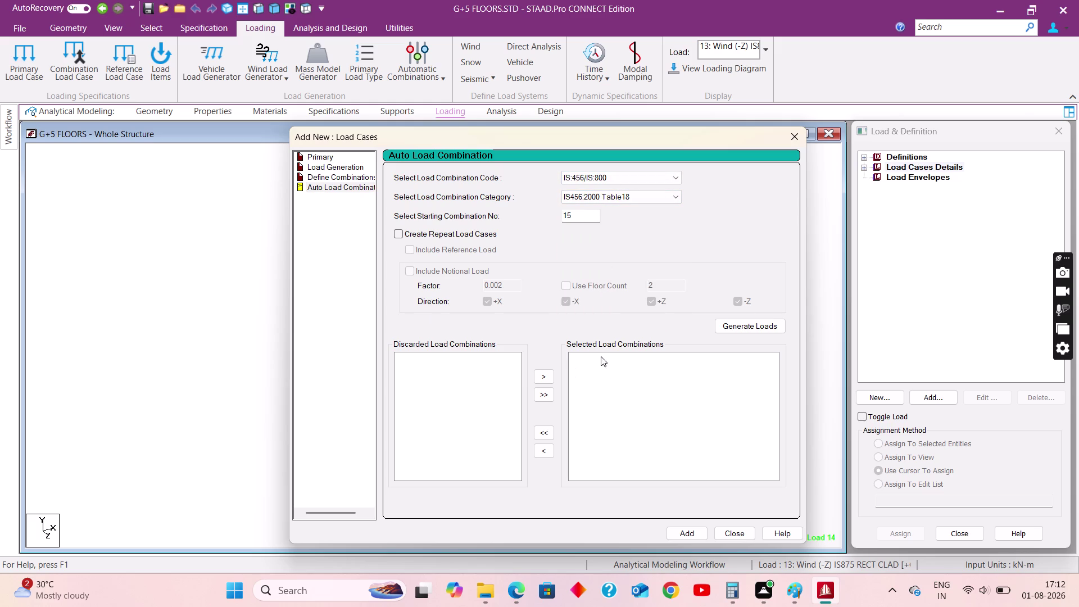
click(732, 325)
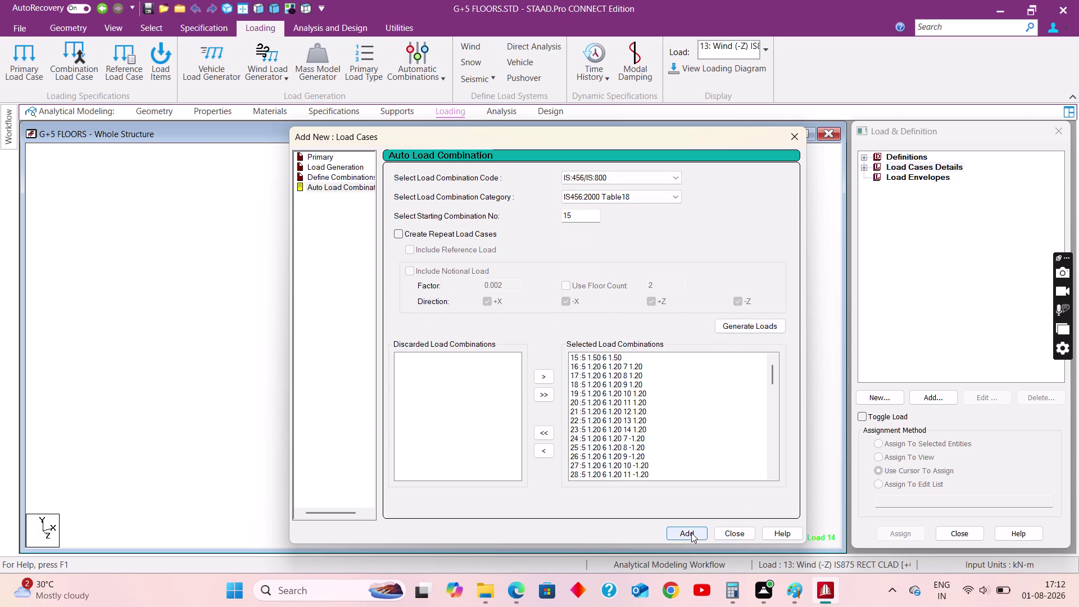
click(691, 533)
click(730, 532)
click(598, 382)
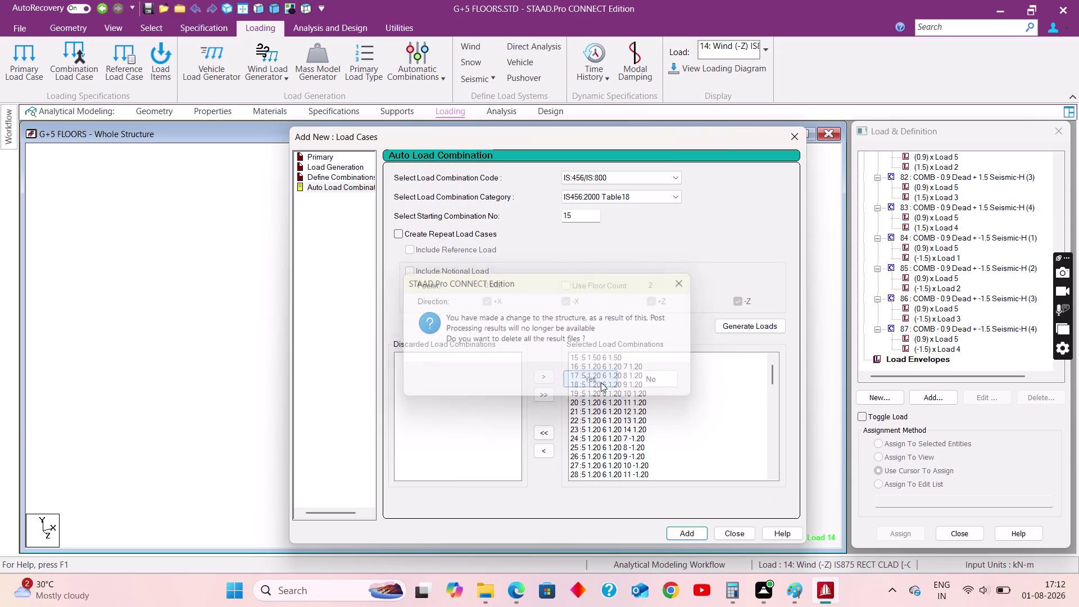
click(724, 533)
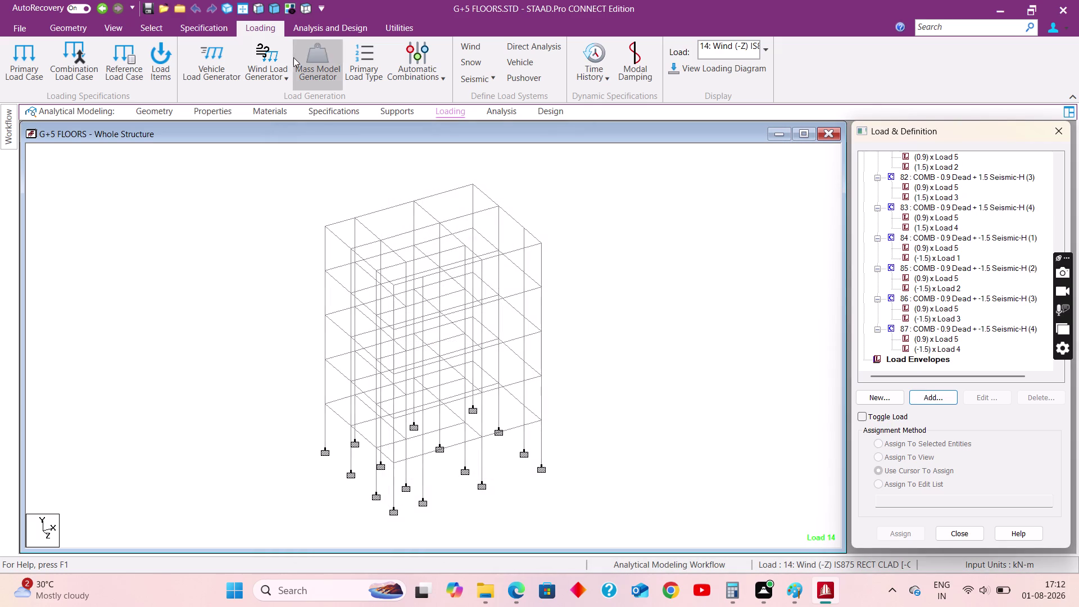
Save the model and rerun the analysis with combinations 15–87, finishing with 0 errors.
click(334, 30)
click(238, 79)
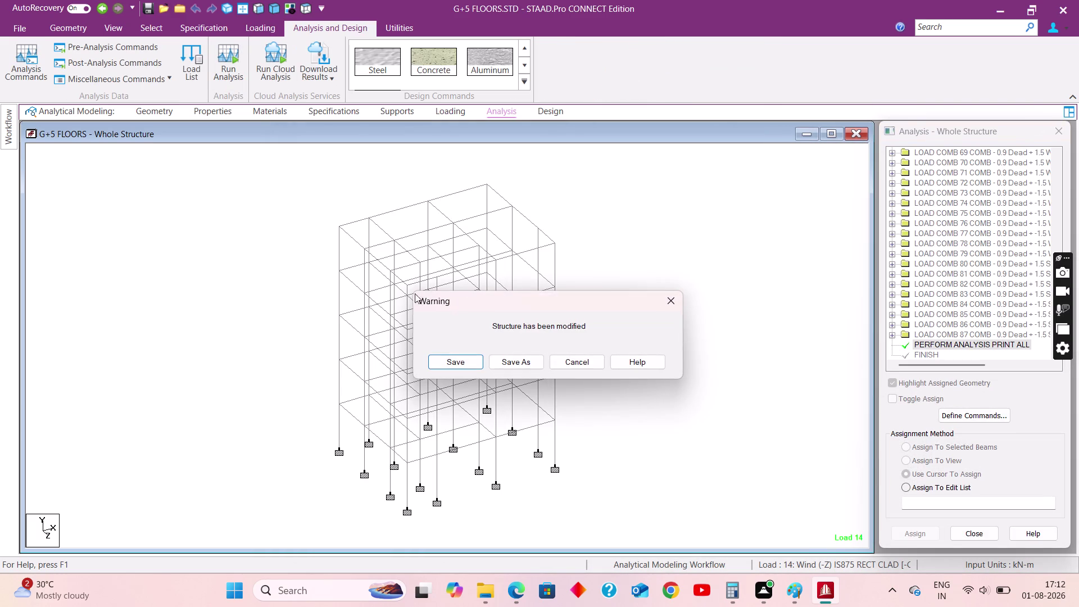
click(457, 364)
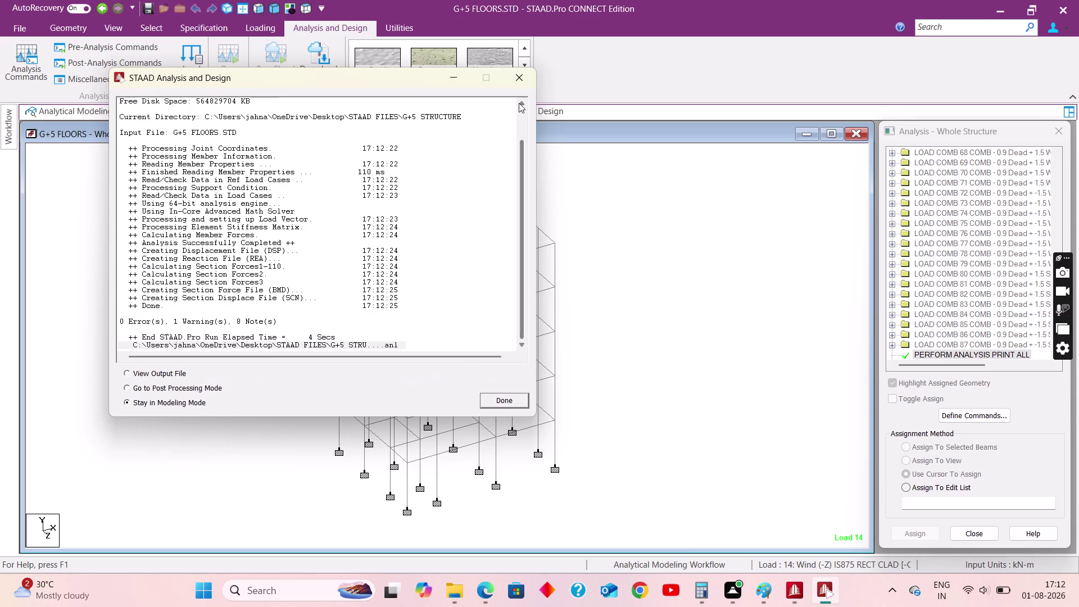
click(518, 79)
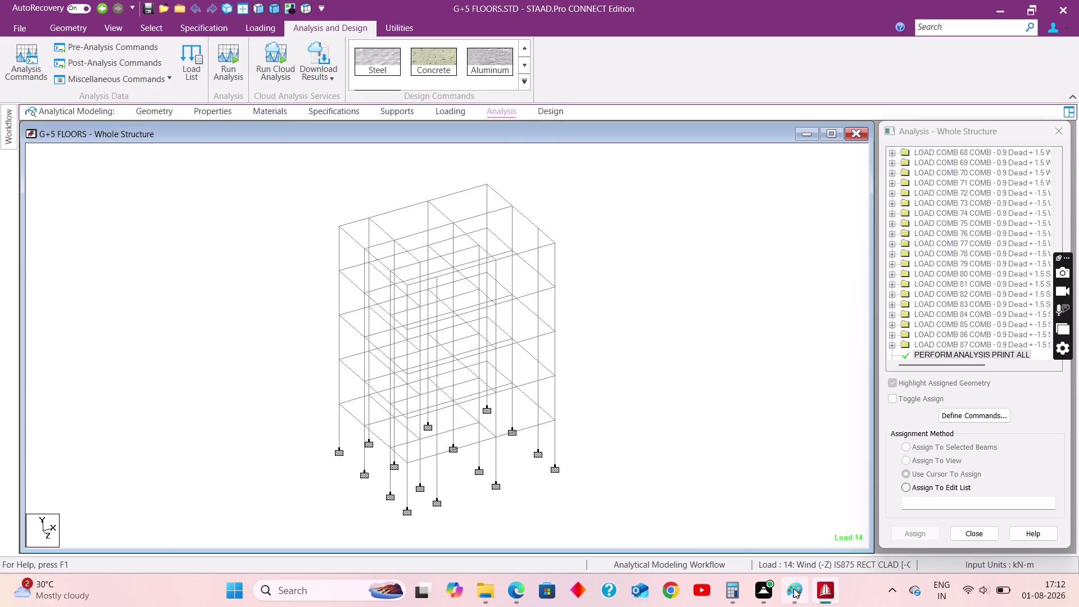